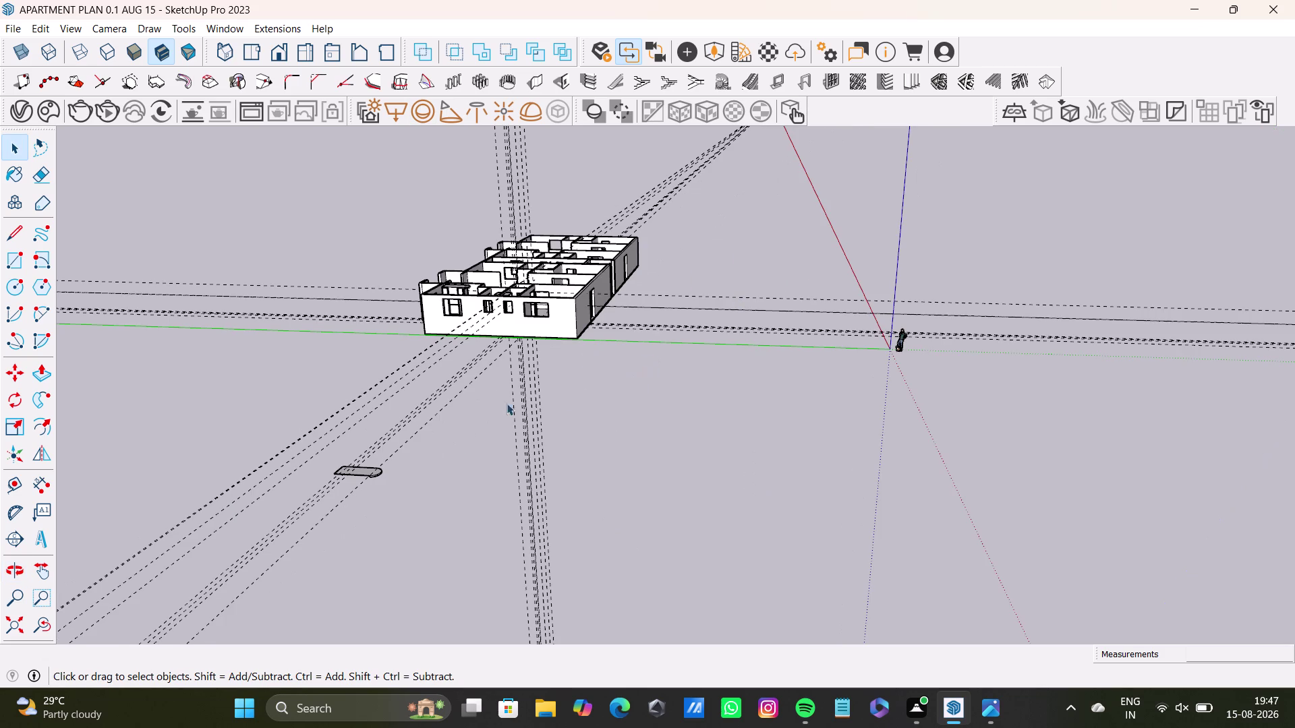
Orbit and zoom away from the wardrobe pieces to bring the rounded-end slab into view.
drag(272, 442, 448, 509)
middle_drag(461, 505, 443, 596)
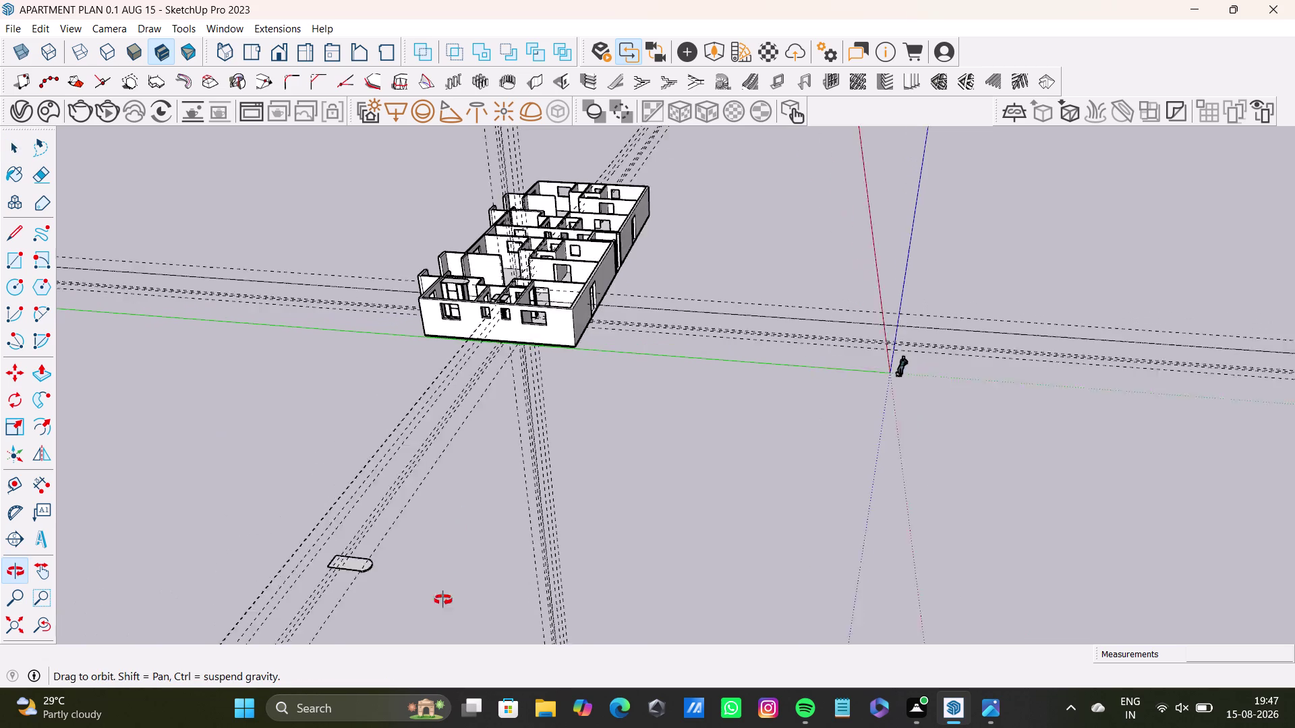
middle_drag(443, 596, 433, 620)
middle_drag(384, 507, 415, 379)
scroll(up, 3)
middle_drag(409, 488, 405, 343)
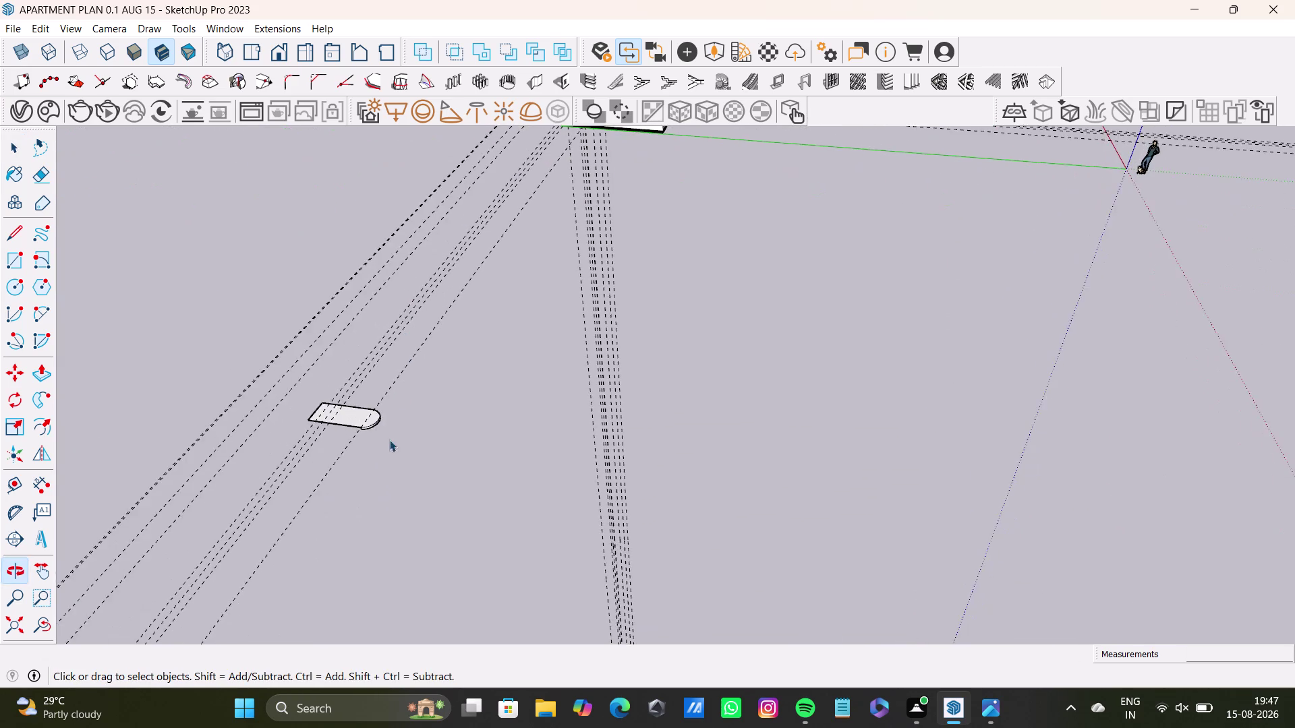
scroll(up, 3)
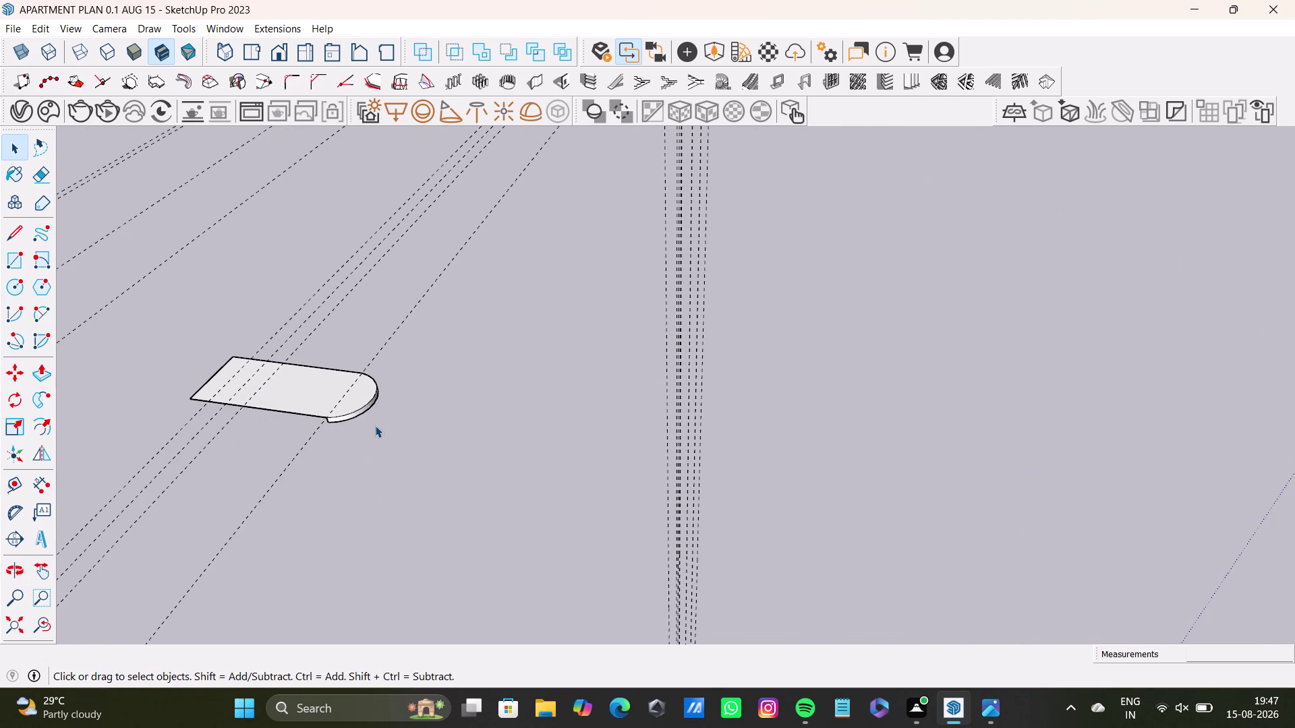
Select the rounded-end slab, start a move from its curved edge, then cancel and deselect.
click(353, 393)
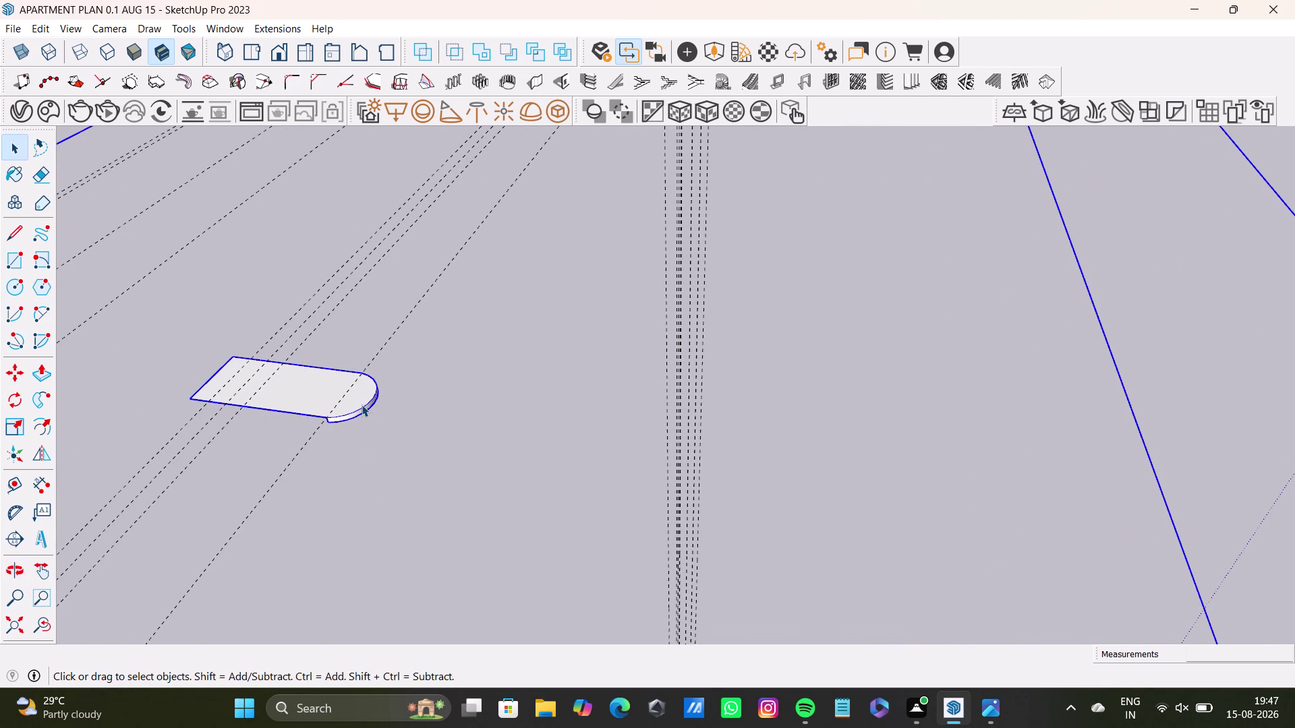
key(m)
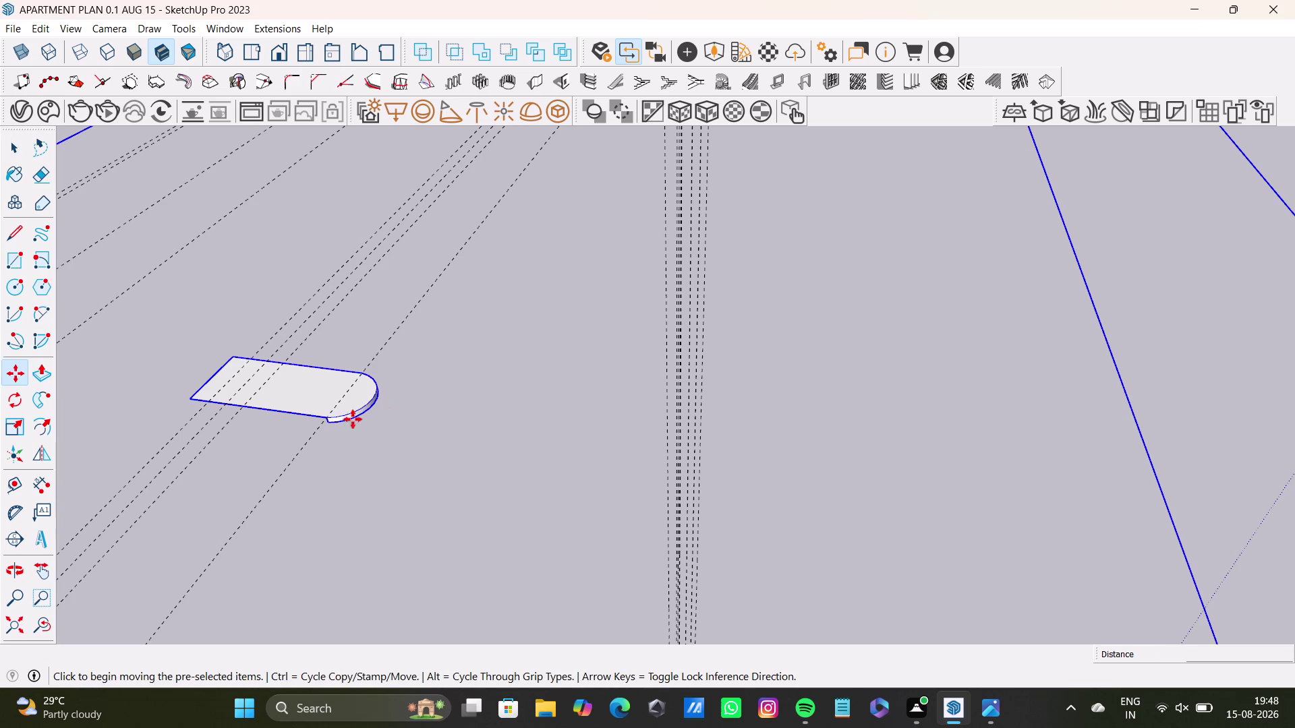
click(325, 419)
scroll(down, 3)
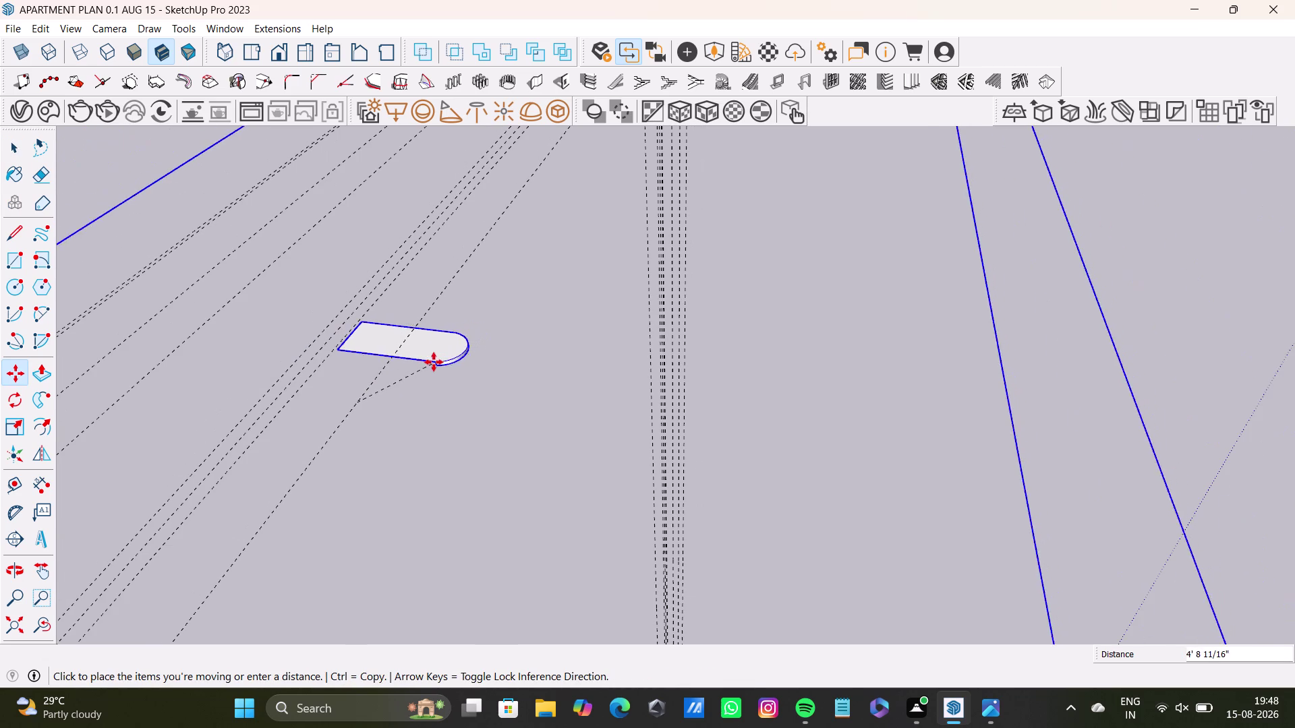
key(space)
scroll(down, 3)
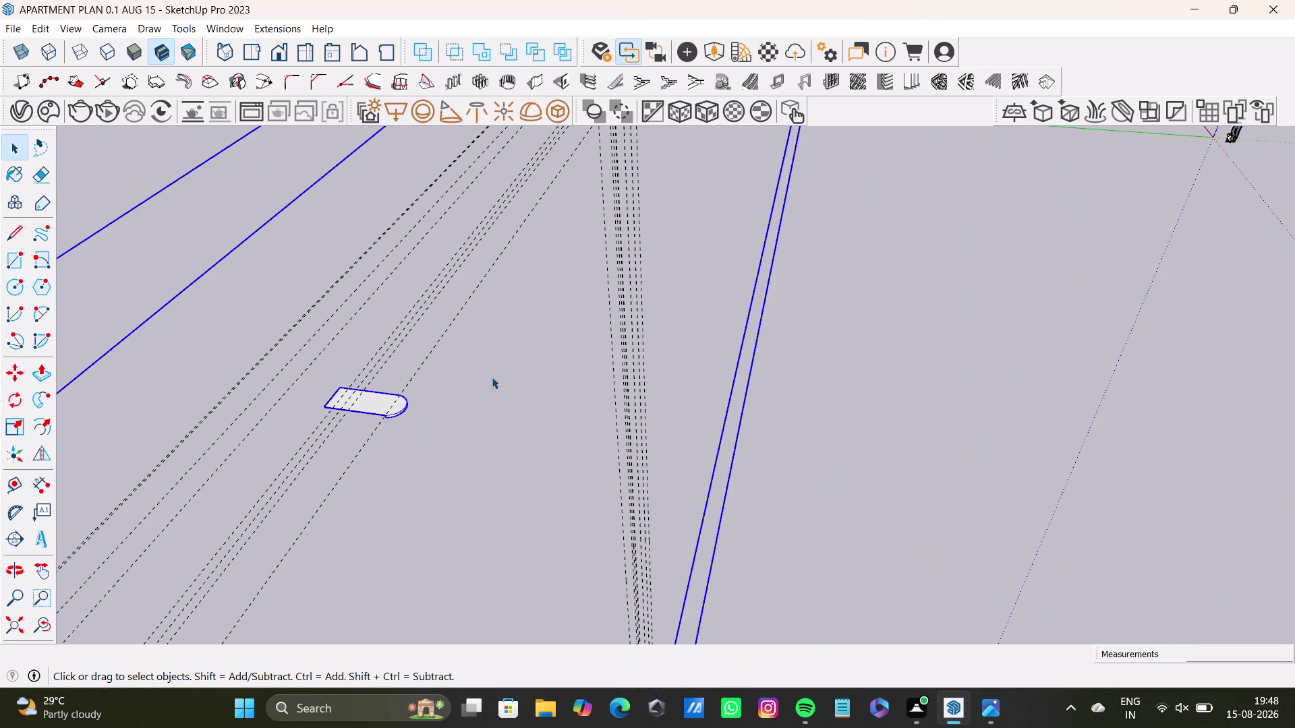
click(491, 377)
scroll(down, 3)
Orbit to the slab beside the building and try selecting its top face and curved edge.
middle_drag(509, 435, 557, 411)
scroll(up, 3)
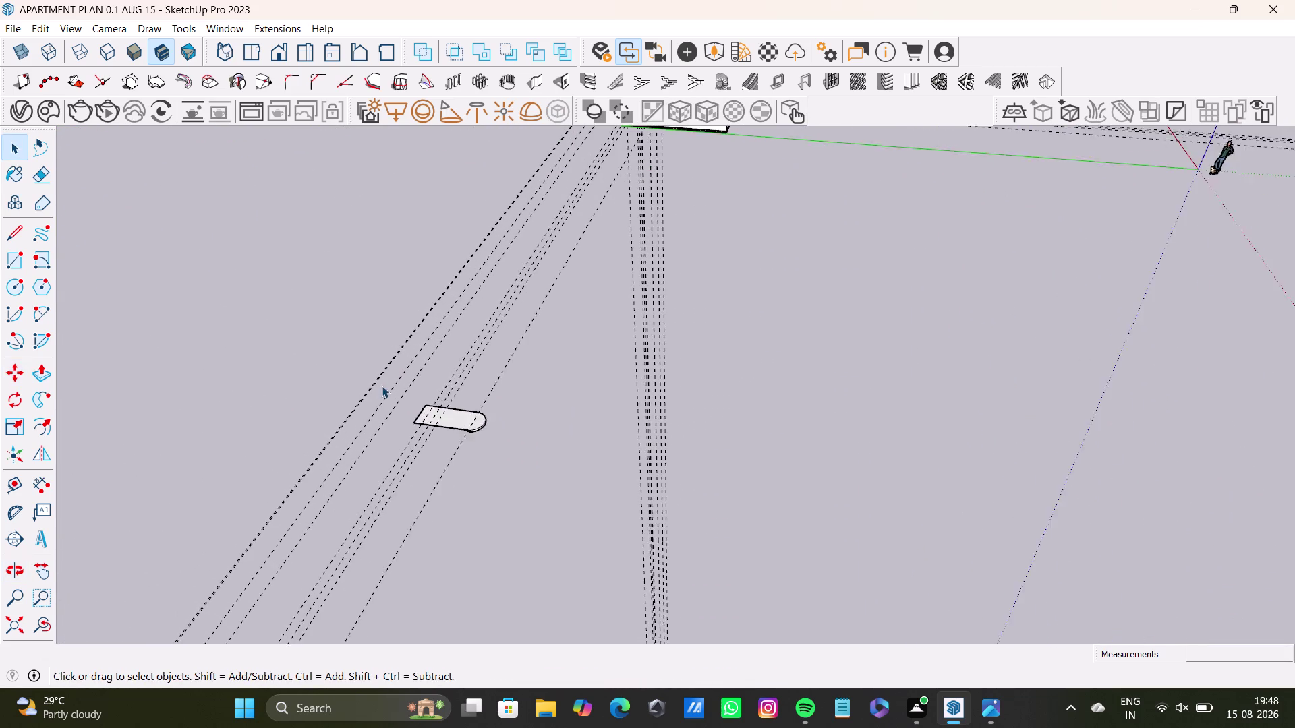
scroll(up, 3)
middle_drag(501, 420, 311, 311)
scroll(up, 3)
drag(380, 330, 411, 343)
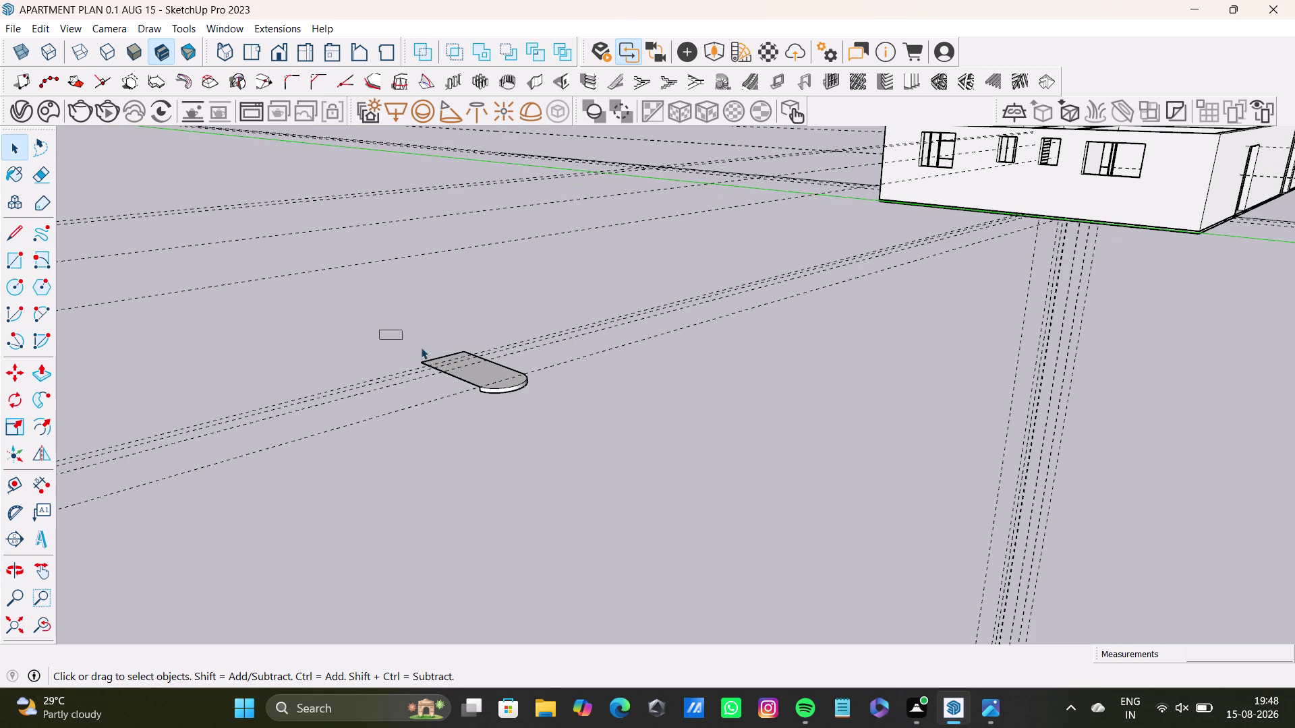
drag(410, 342, 595, 482)
click(518, 384)
double_click(517, 384)
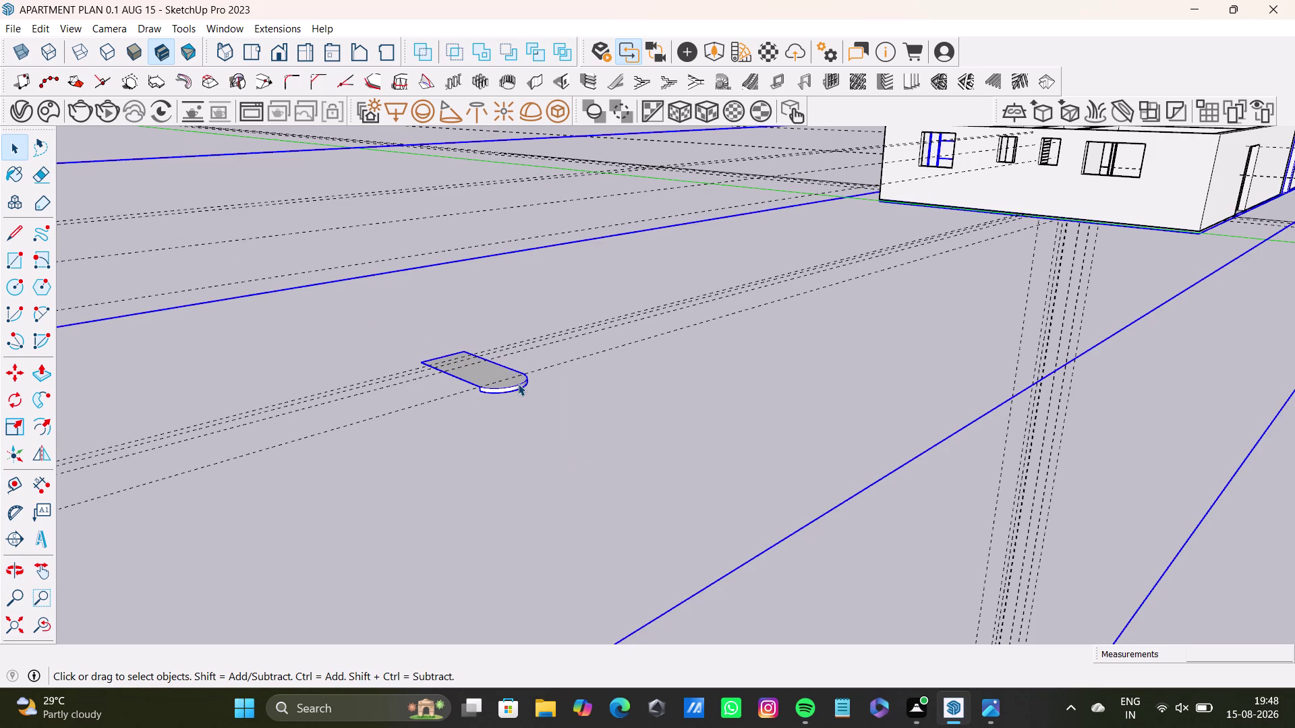
click(518, 384)
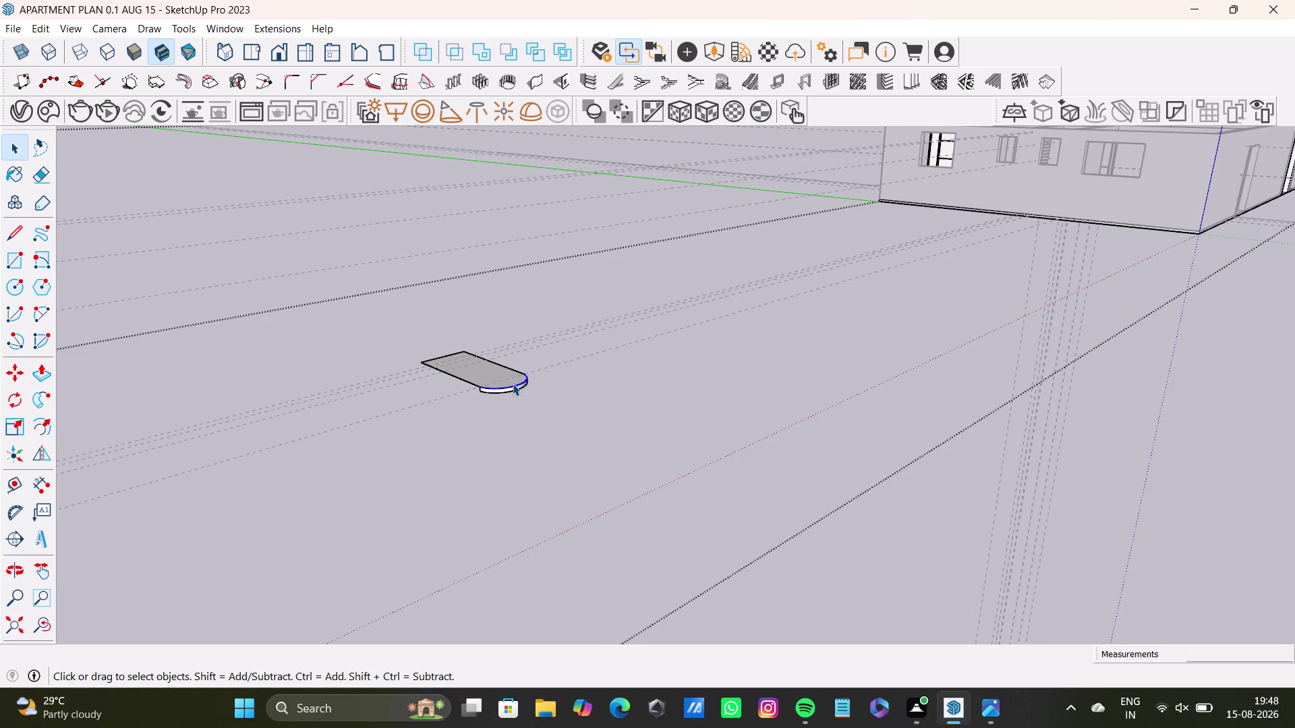
click(508, 379)
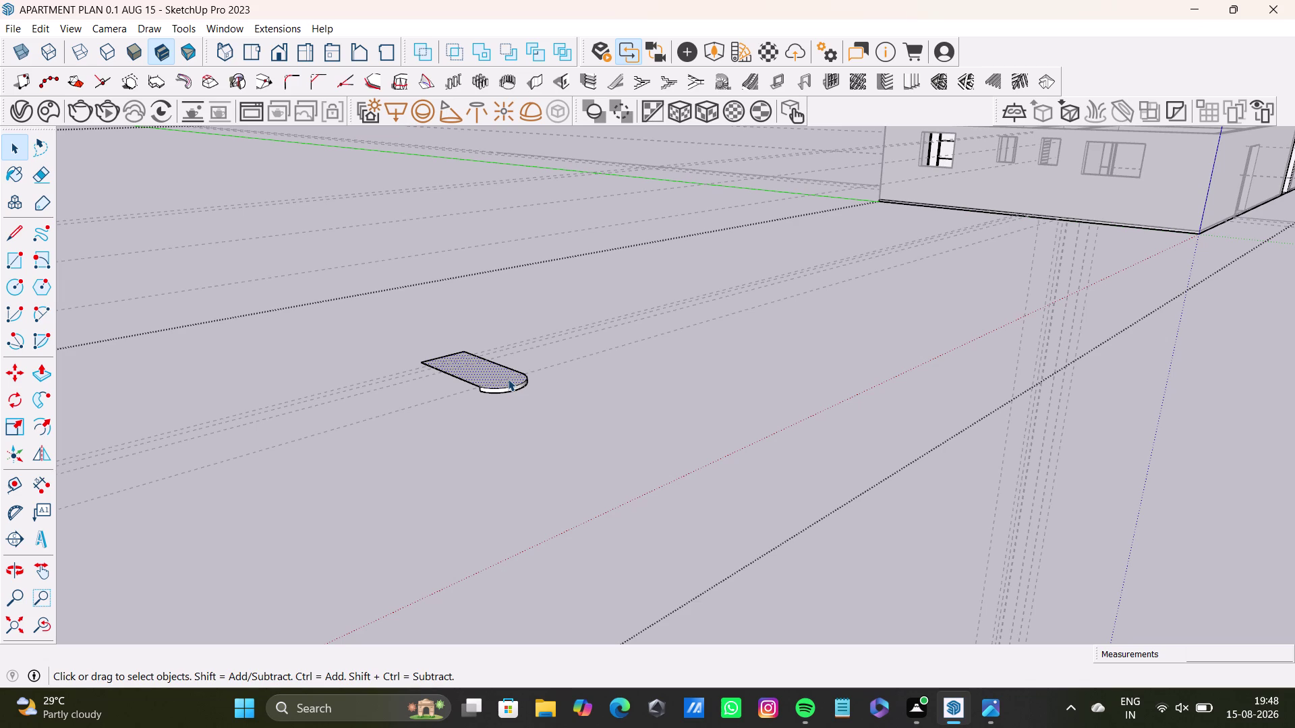
Box-select the whole rounded-end slab and orbit around it.
key(space)
click(555, 403)
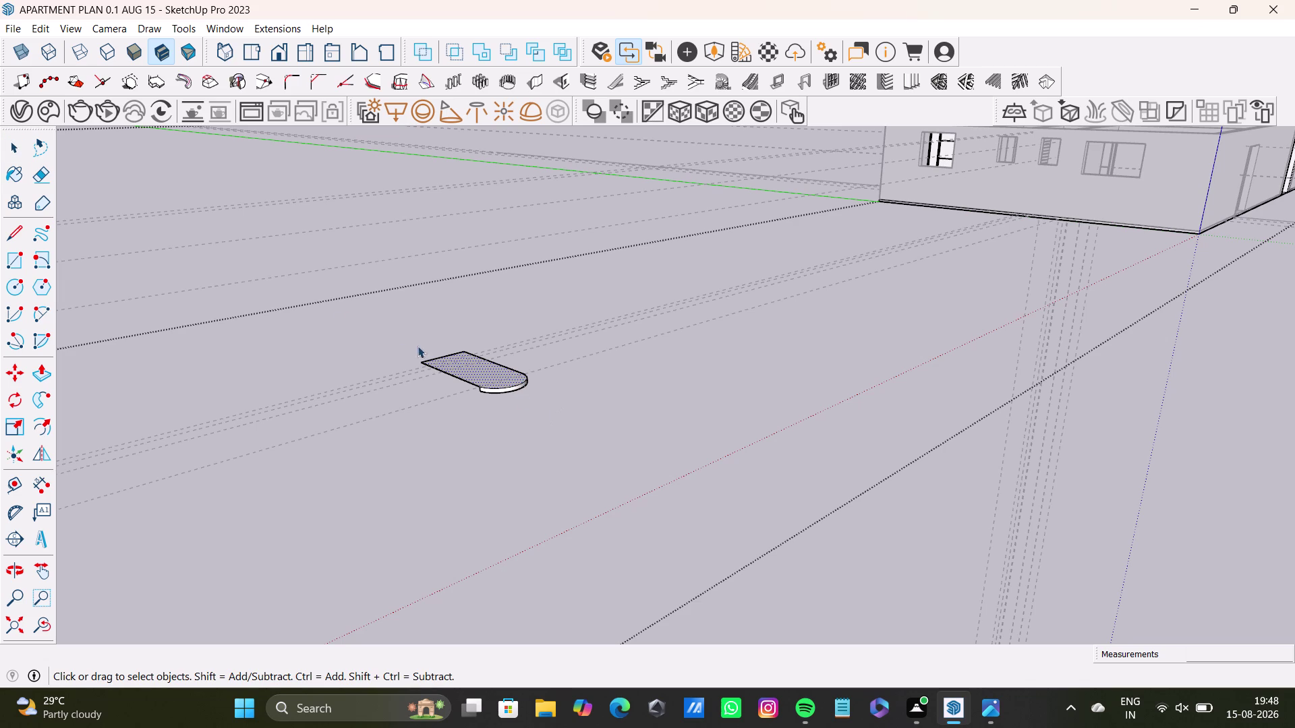
drag(370, 313, 639, 474)
key(space)
middle_drag(542, 433, 544, 460)
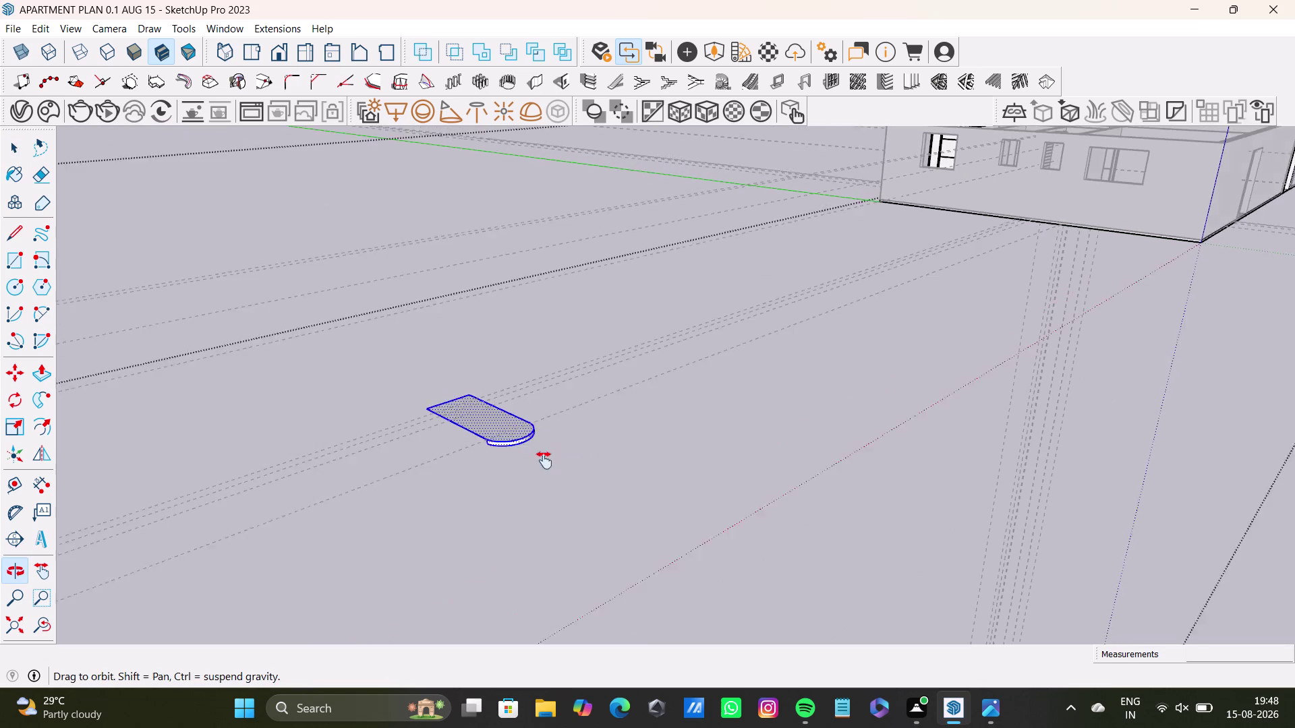
middle_drag(544, 460, 558, 413)
middle_drag(569, 405, 544, 362)
Frame the selected slab from above and box-select it again.
scroll(up, 3)
middle_drag(547, 494, 548, 280)
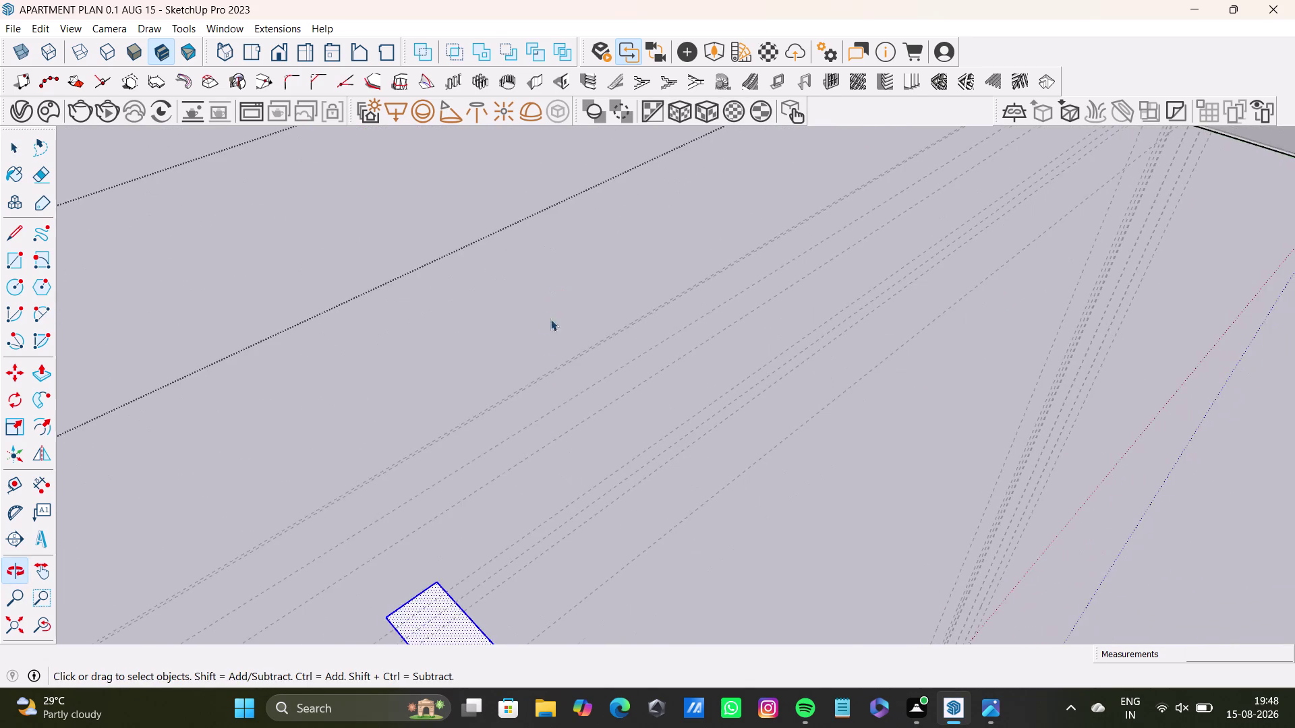
scroll(down, 3)
middle_drag(550, 482, 544, 322)
scroll(up, 3)
middle_drag(551, 476, 575, 368)
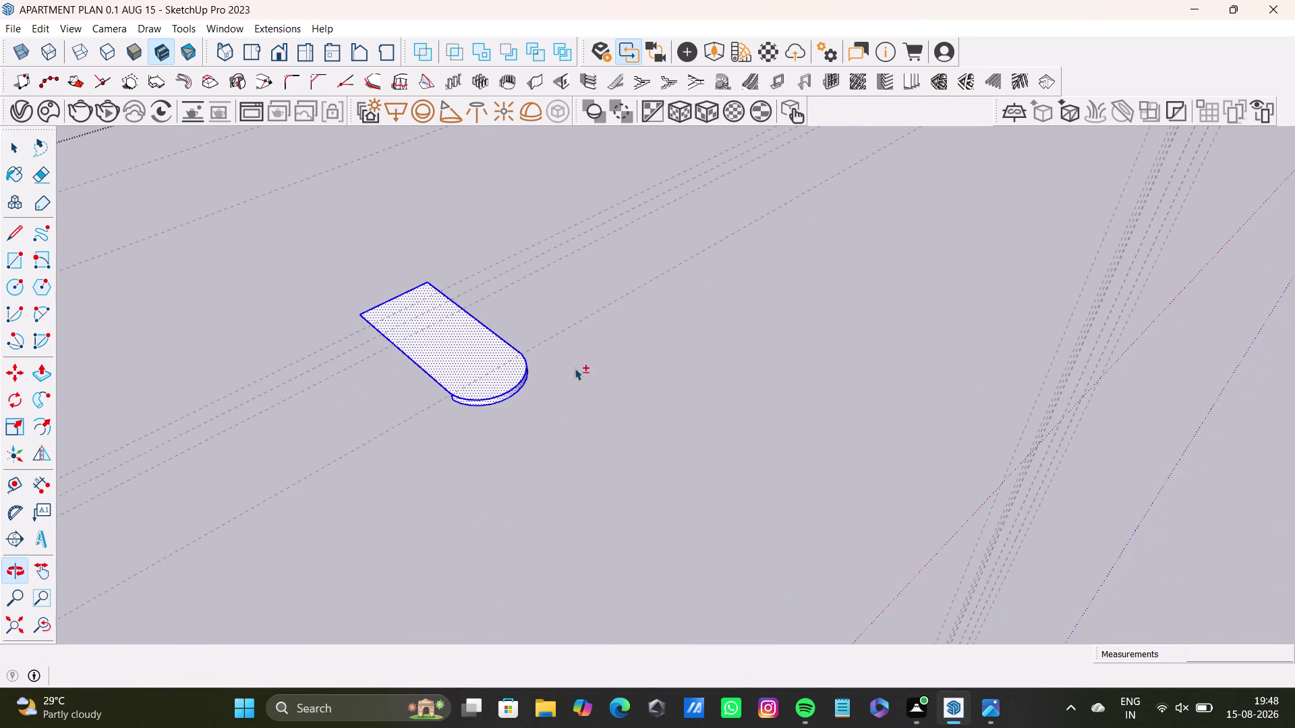
drag(326, 249, 653, 481)
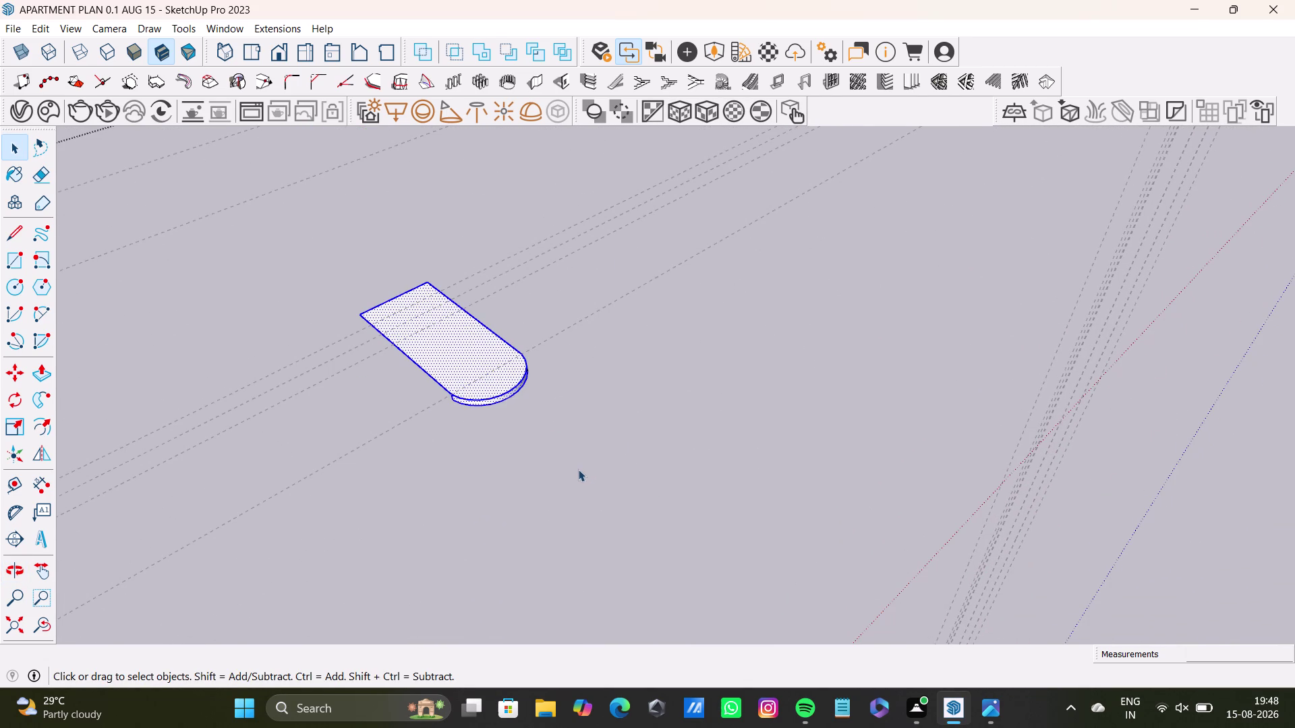
Try moving the slab with M, cancel, and reselect it with box drags.
key(m)
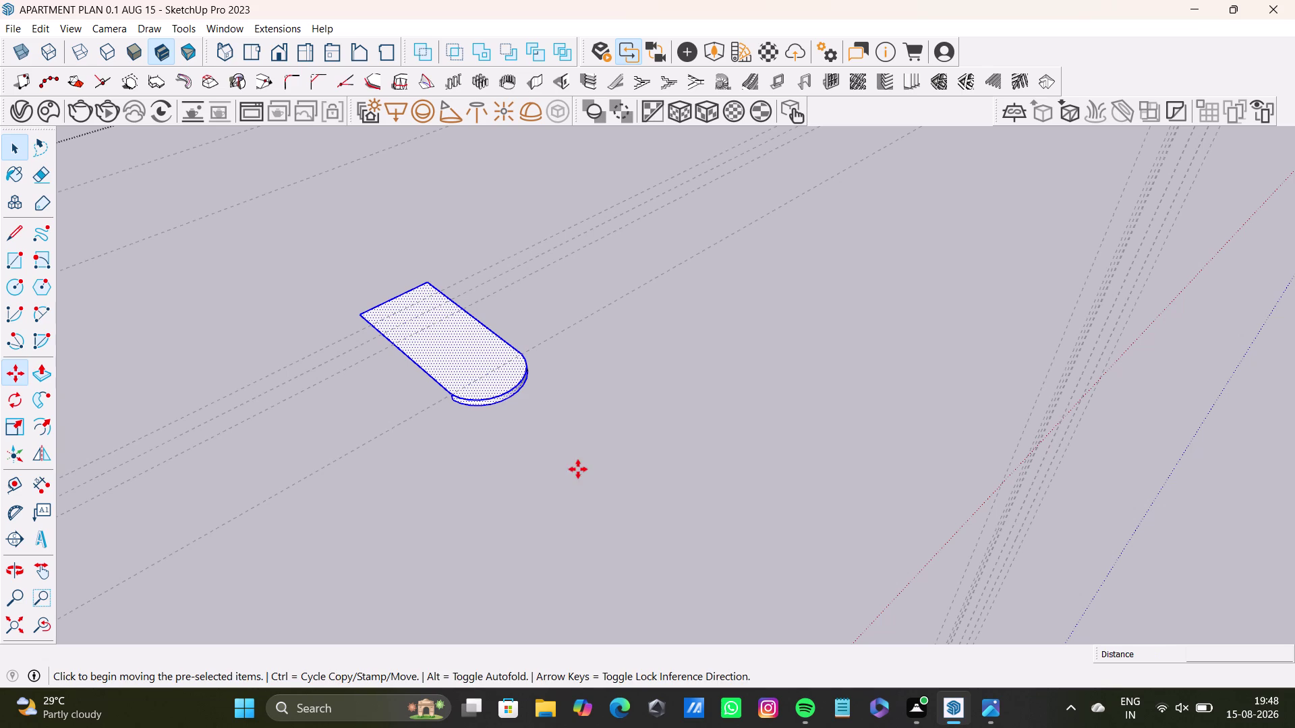
click(504, 396)
key(space)
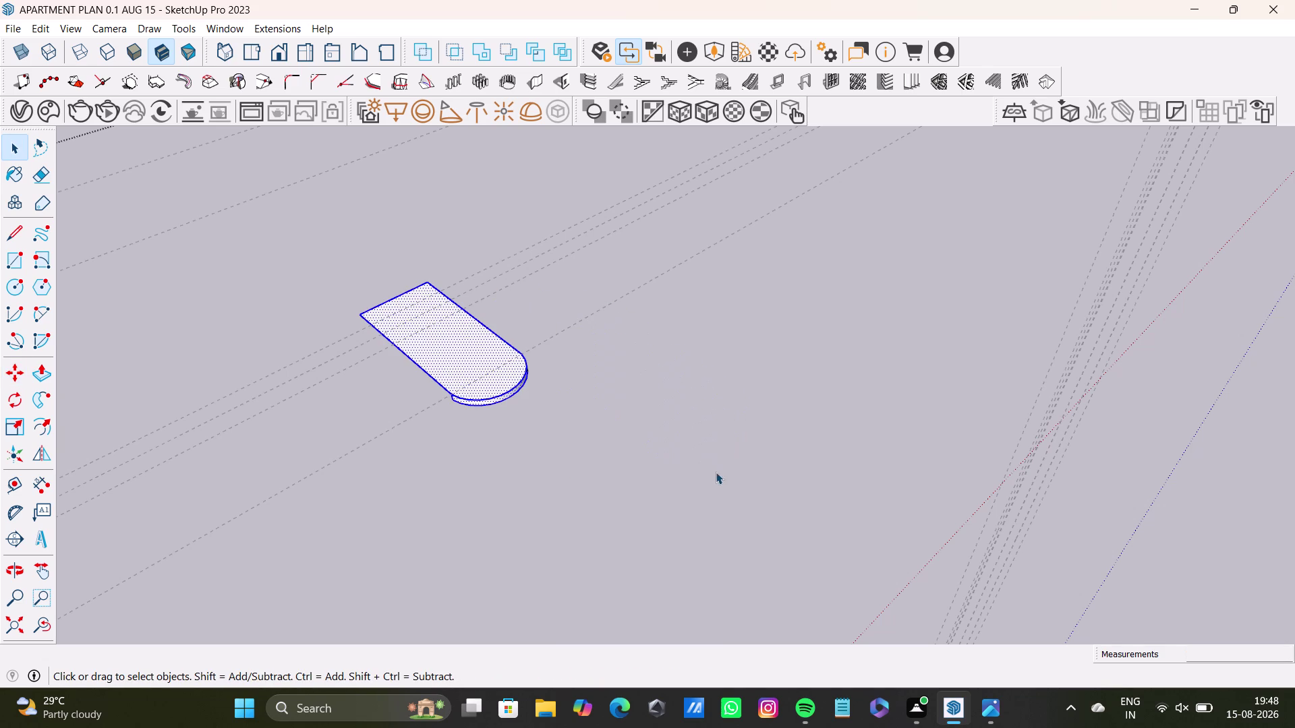
middle_drag(494, 421, 563, 508)
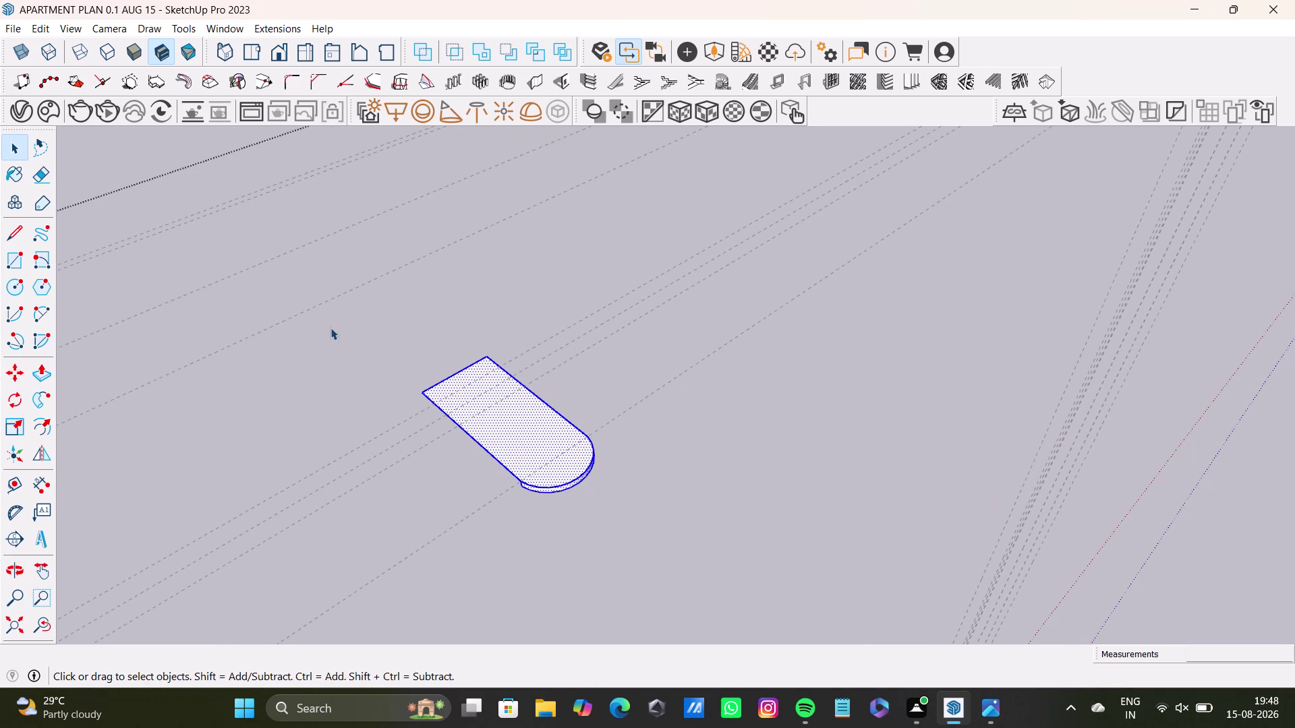
drag(330, 327, 760, 599)
key(space)
drag(333, 354, 662, 497)
drag(662, 497, 691, 536)
scroll(down, 3)
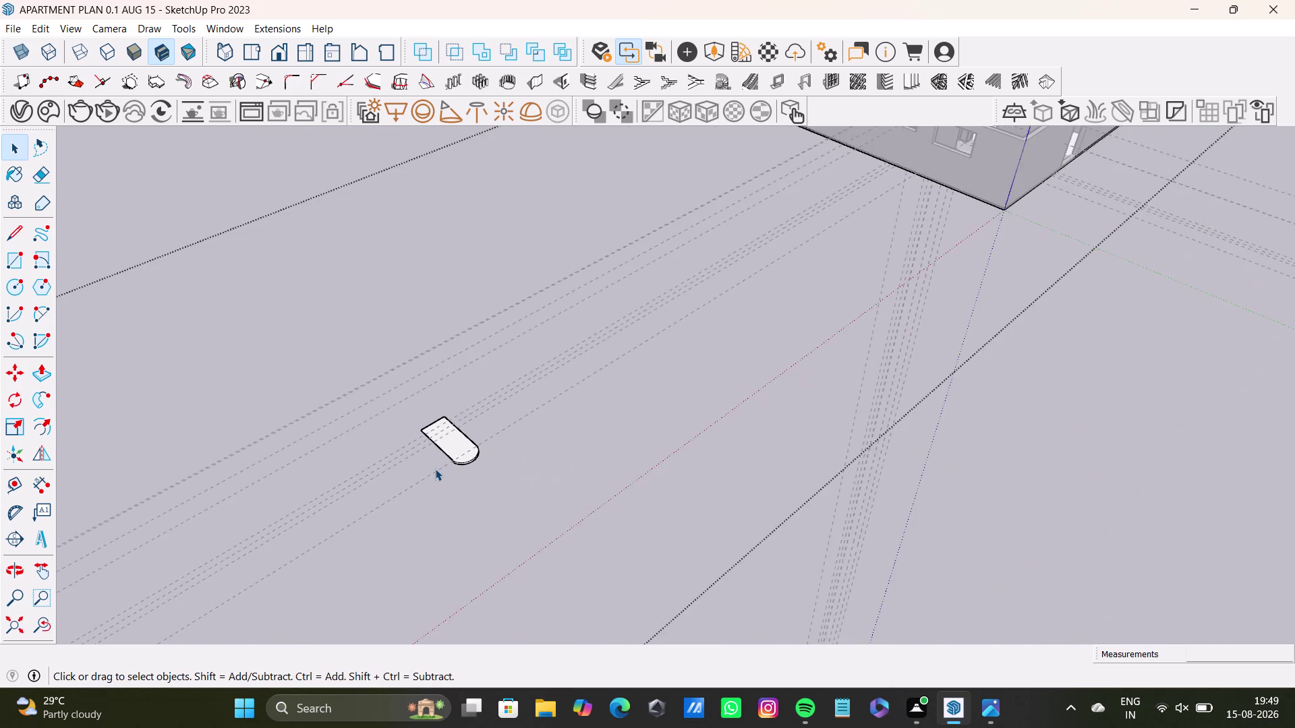
scroll(down, 3)
View the apartment from above, box-select the slab and activate Move (M).
middle_drag(435, 468, 476, 469)
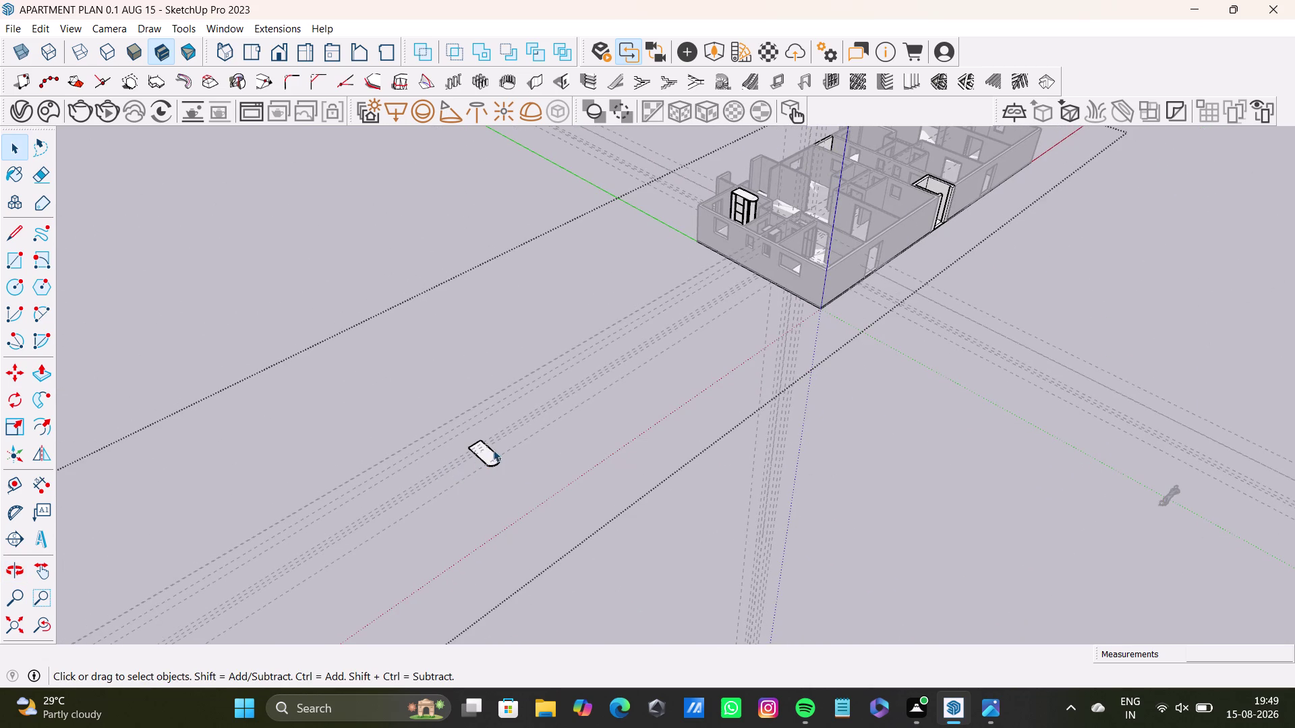
scroll(up, 3)
middle_drag(498, 443, 512, 410)
drag(404, 374, 608, 525)
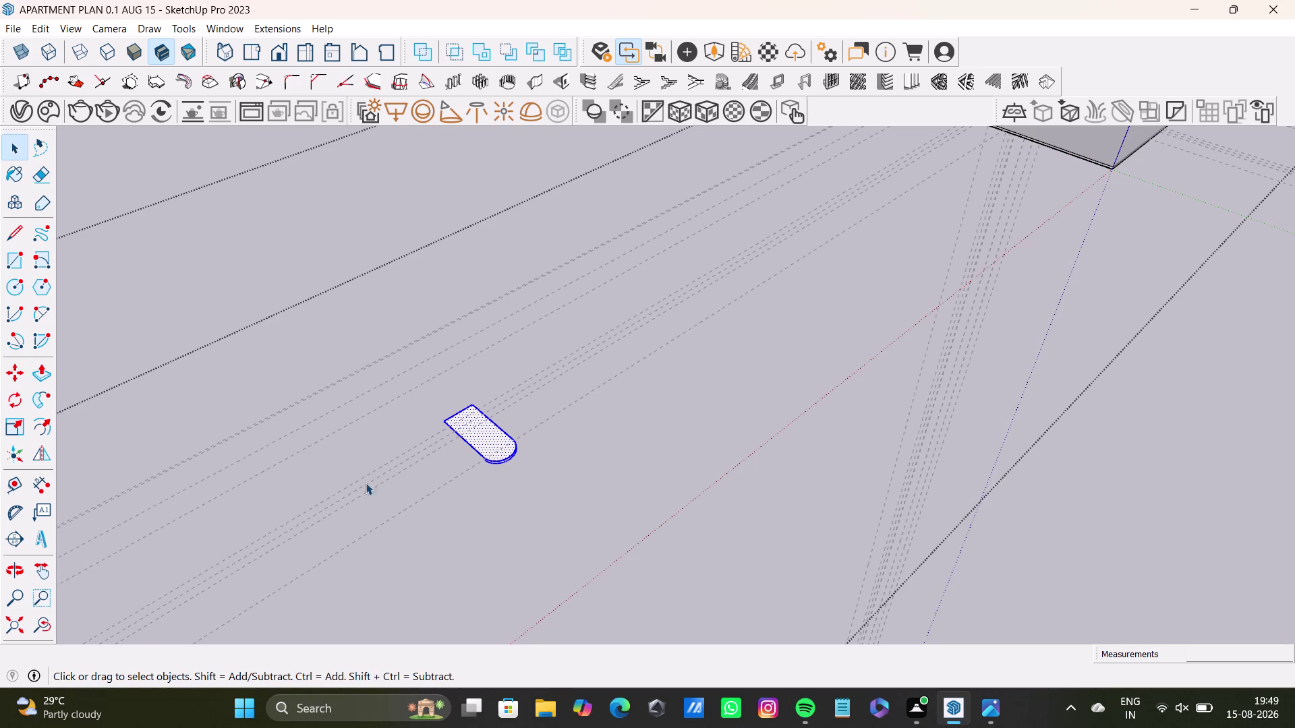
key(m)
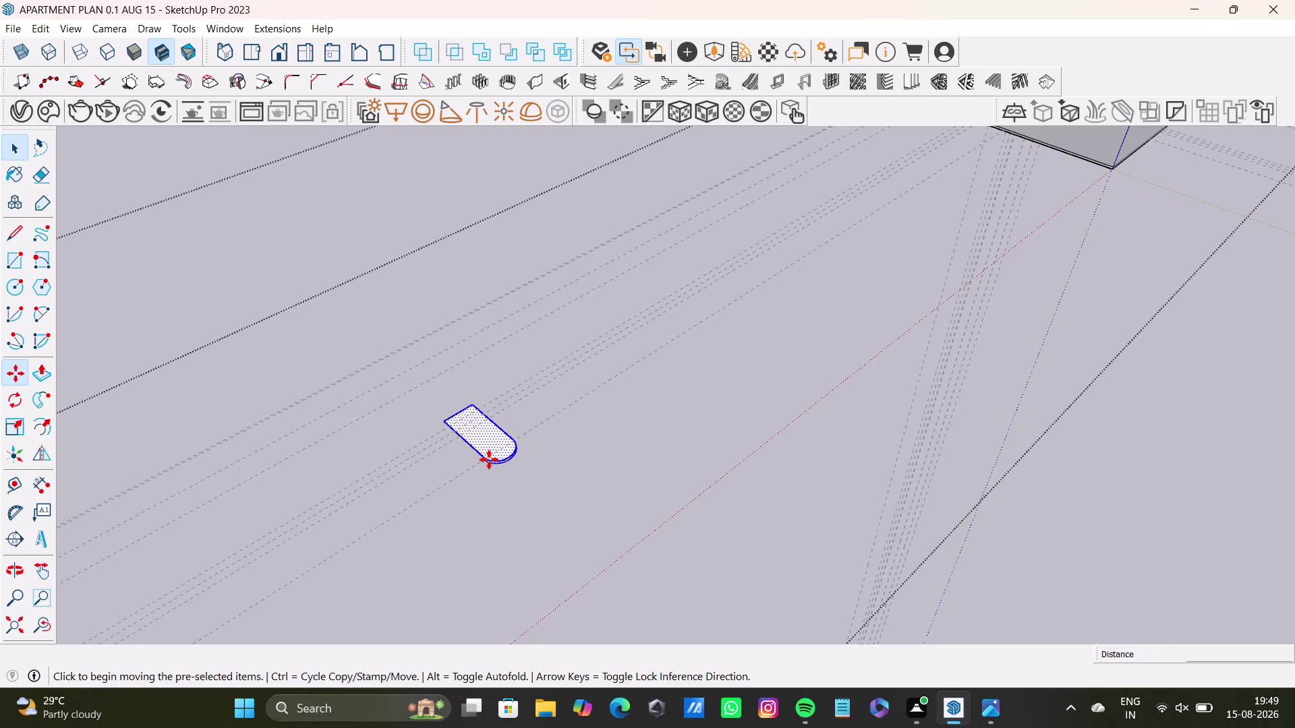
click(489, 460)
scroll(down, 3)
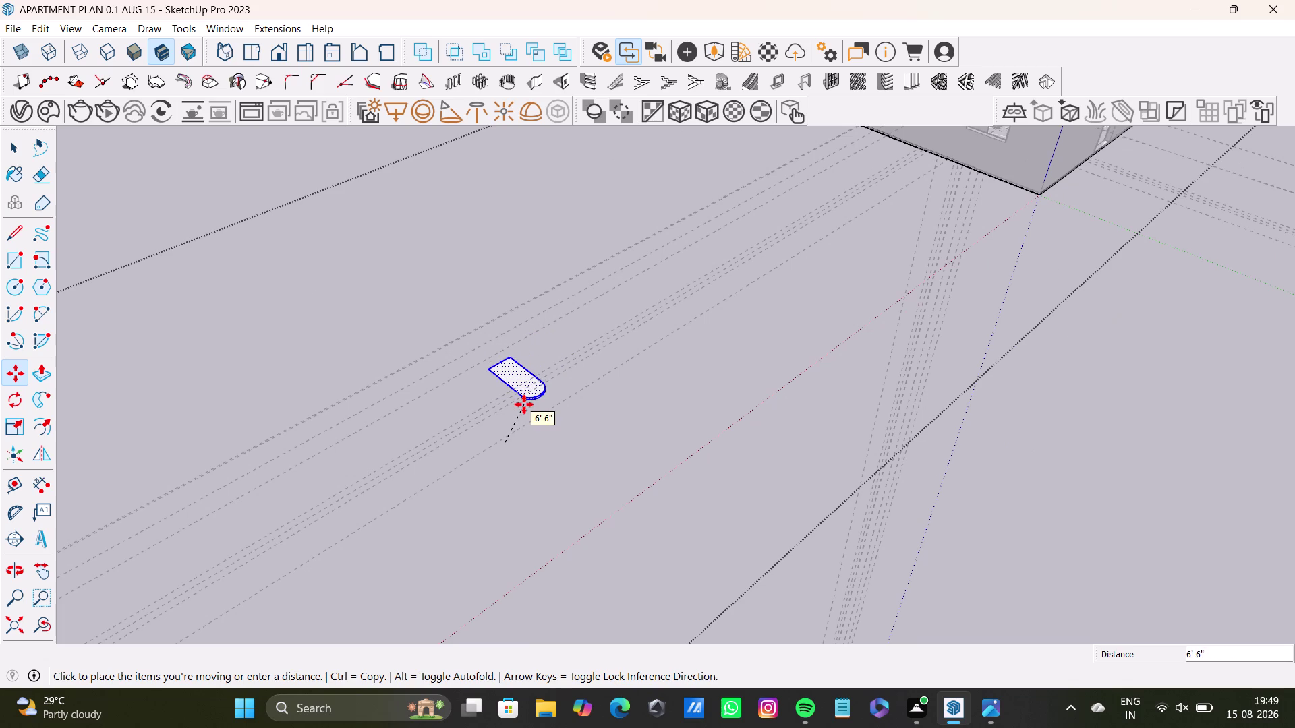
scroll(down, 3)
scroll(down, 3)
middle_drag(556, 362, 470, 622)
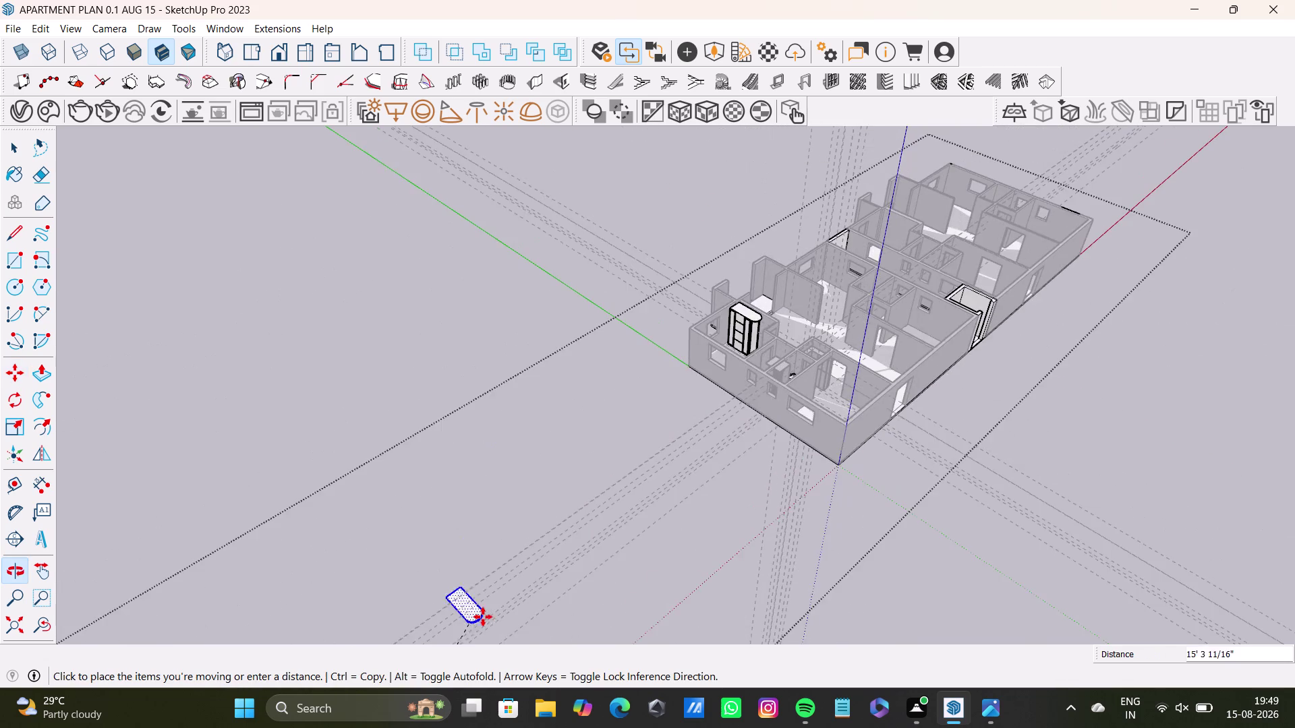
scroll(up, 3)
middle_drag(773, 358, 595, 511)
scroll(up, 3)
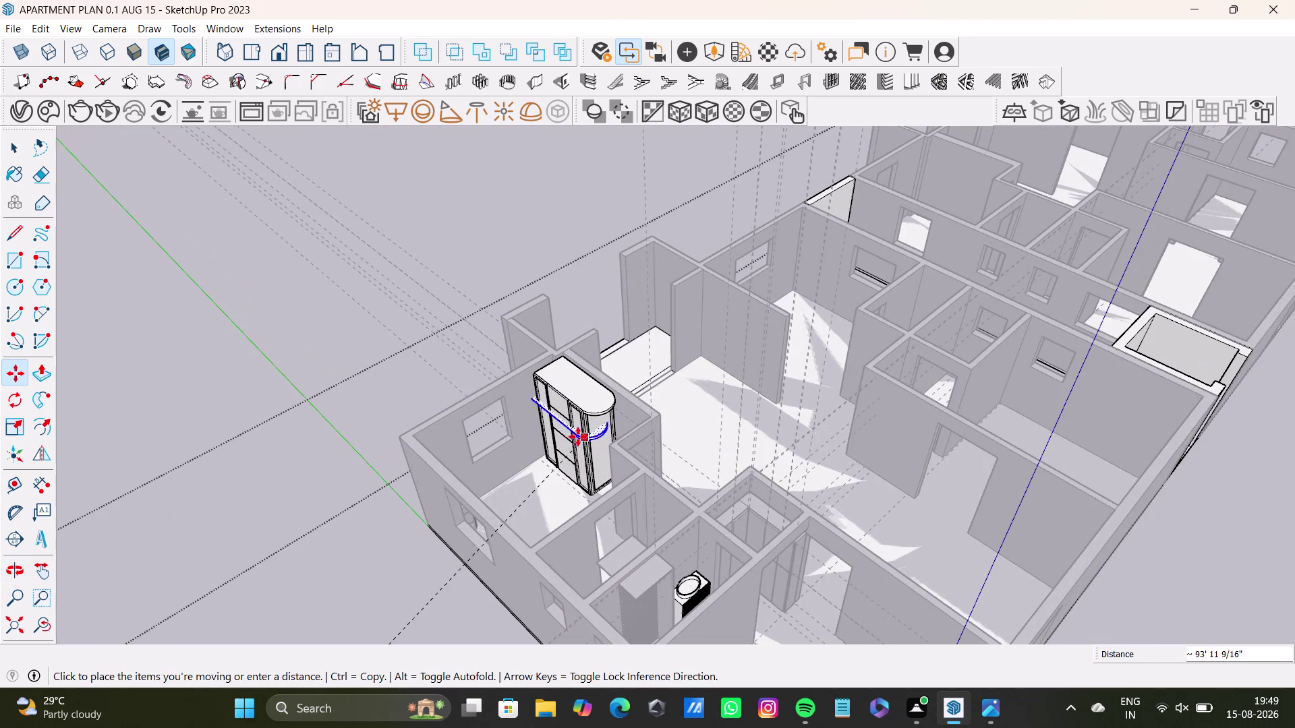
click(280, 494)
key(space)
scroll(down, 3)
middle_drag(301, 515, 433, 491)
middle_drag(440, 511, 672, 554)
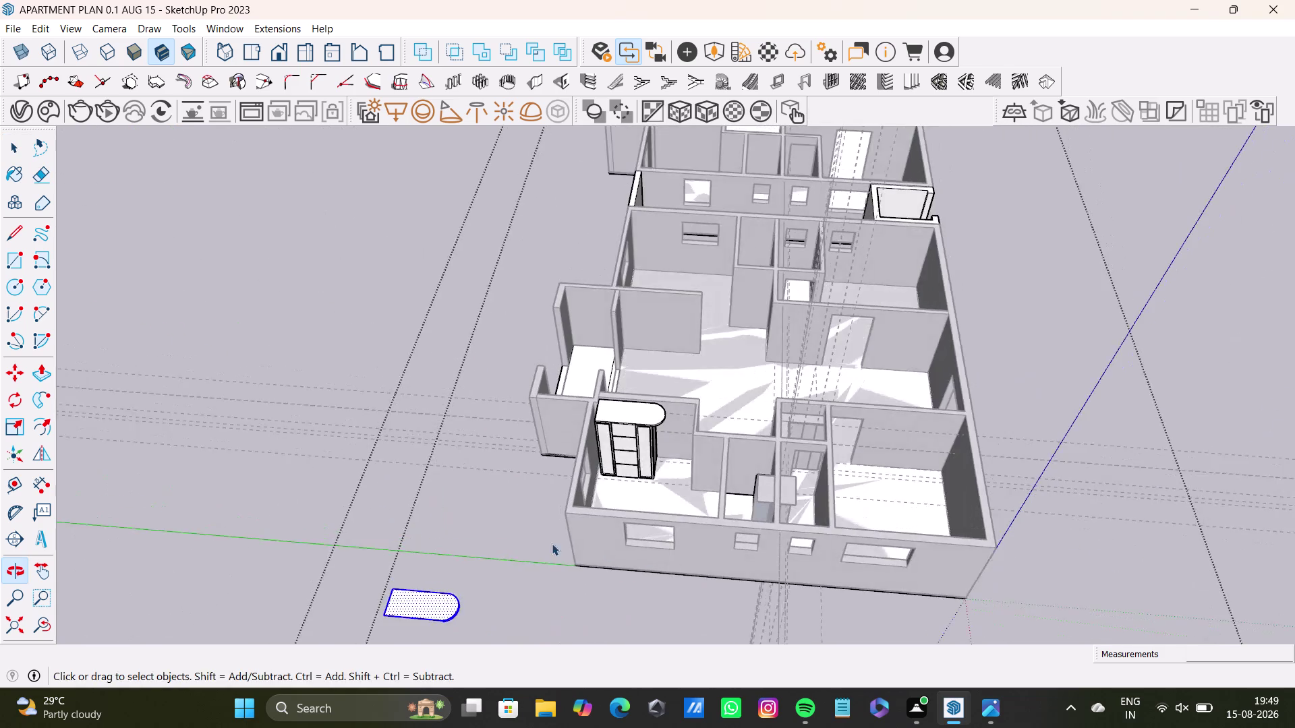
scroll(up, 3)
middle_drag(541, 491, 482, 663)
scroll(up, 3)
middle_drag(699, 542, 164, 543)
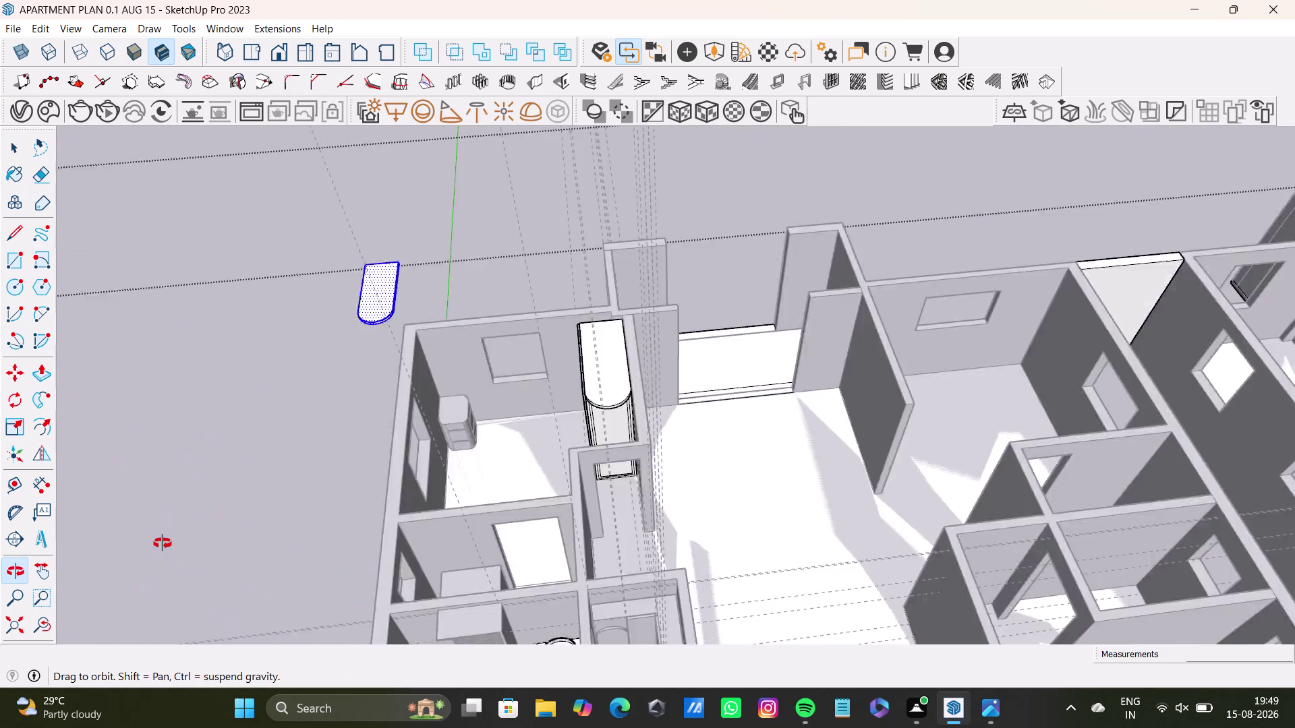
middle_drag(164, 544, 162, 544)
key(space)
click(263, 375)
middle_drag(281, 480, 660, 519)
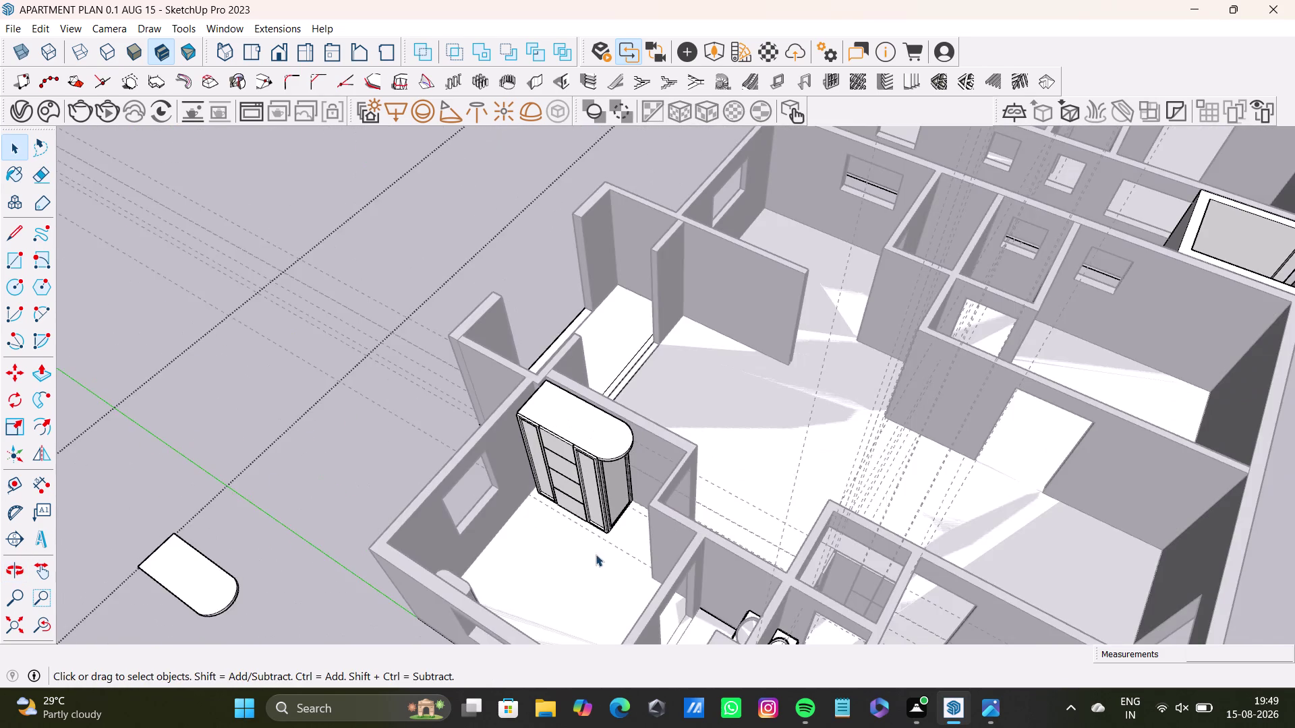
scroll(up, 3)
middle_drag(596, 498, 636, 346)
key(space)
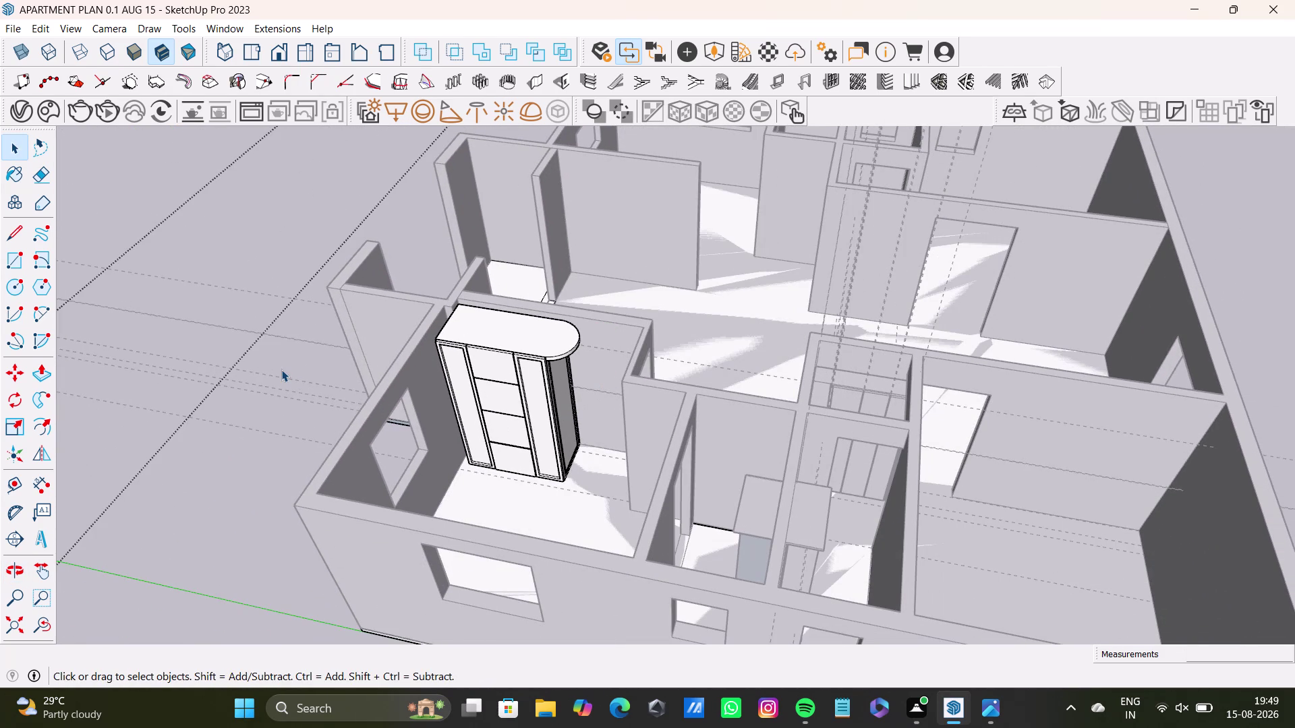
click(281, 370)
click(281, 370)
middle_drag(694, 453, 590, 541)
middle_drag(769, 564, 902, 454)
scroll(up, 3)
middle_drag(773, 525, 910, 505)
scroll(up, 3)
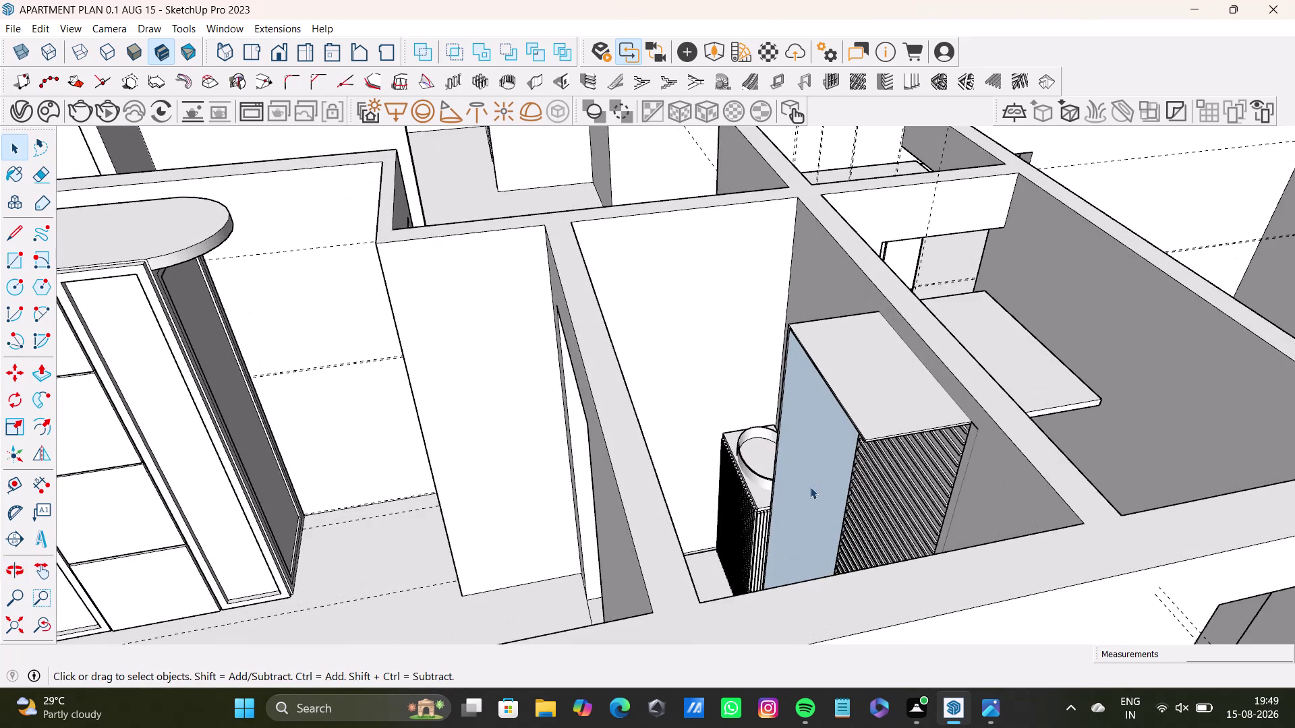
middle_drag(812, 504, 553, 601)
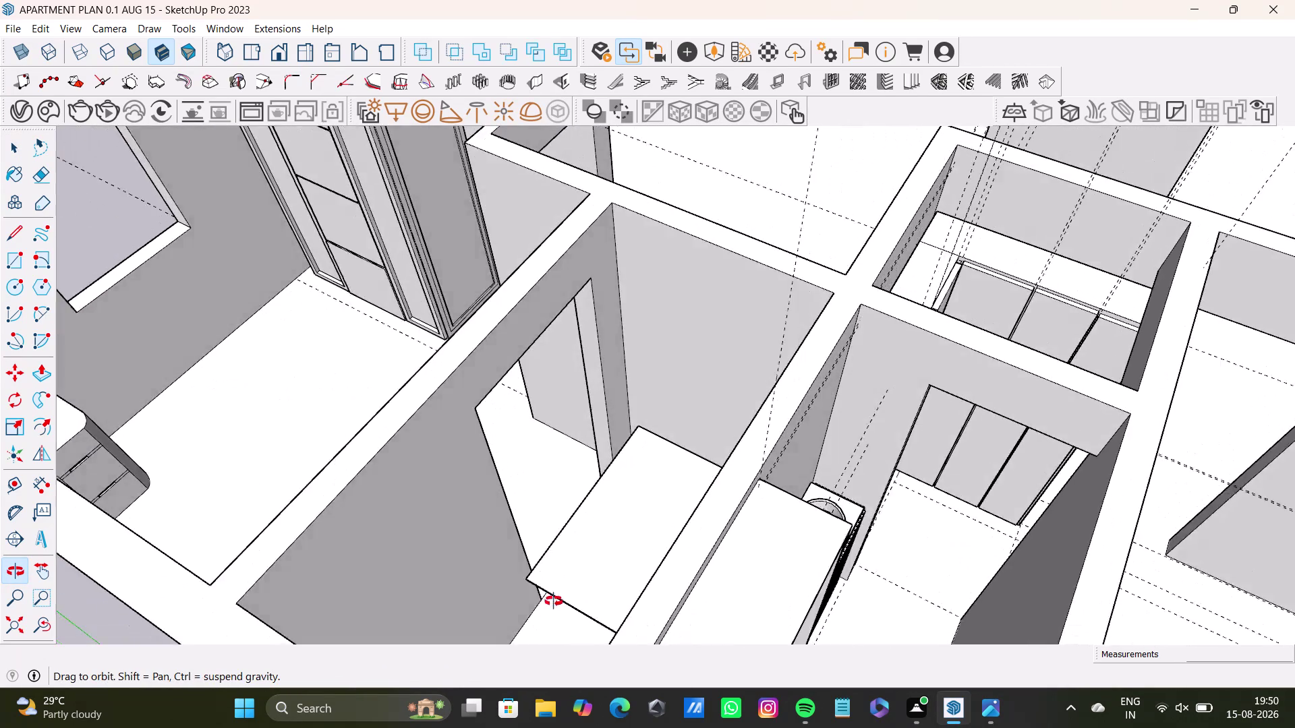
middle_drag(554, 601, 527, 594)
scroll(down, 3)
middle_drag(587, 470, 571, 599)
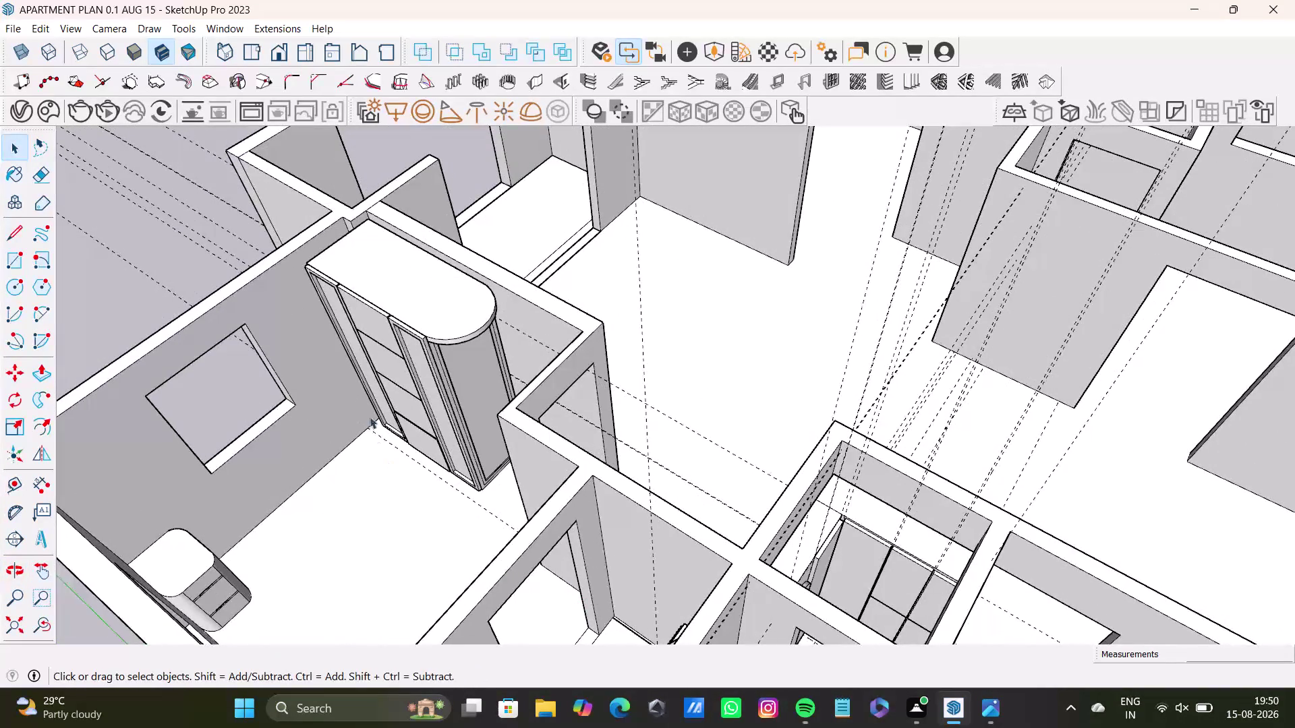
middle_drag(379, 415, 403, 485)
scroll(up, 3)
middle_drag(408, 471, 481, 538)
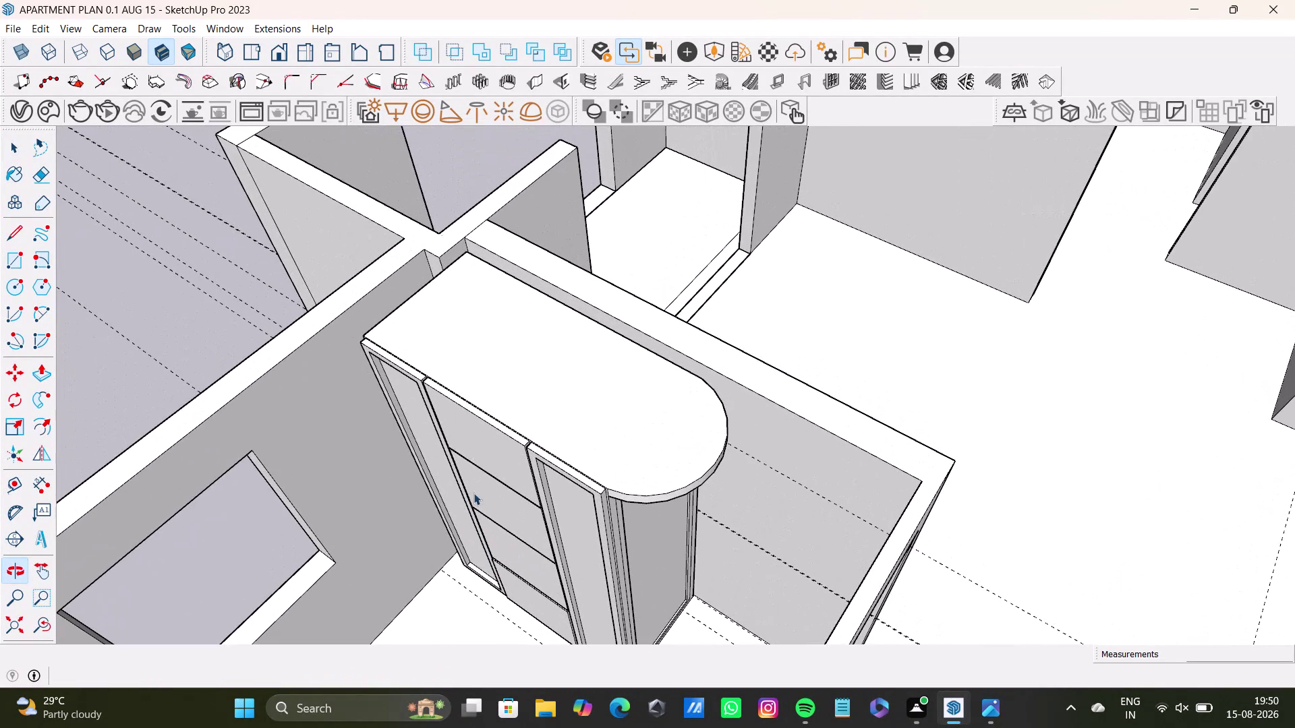
double_click(499, 357)
double_click(502, 369)
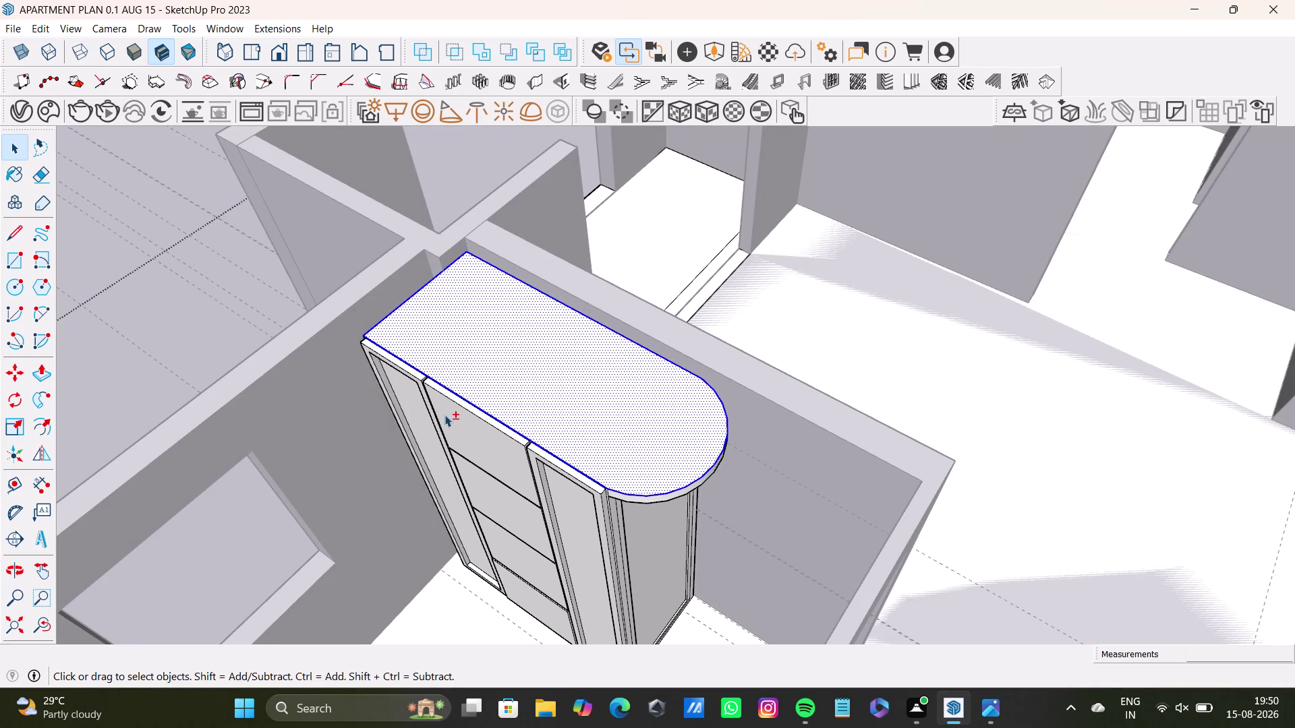
double_click(454, 408)
double_click(422, 380)
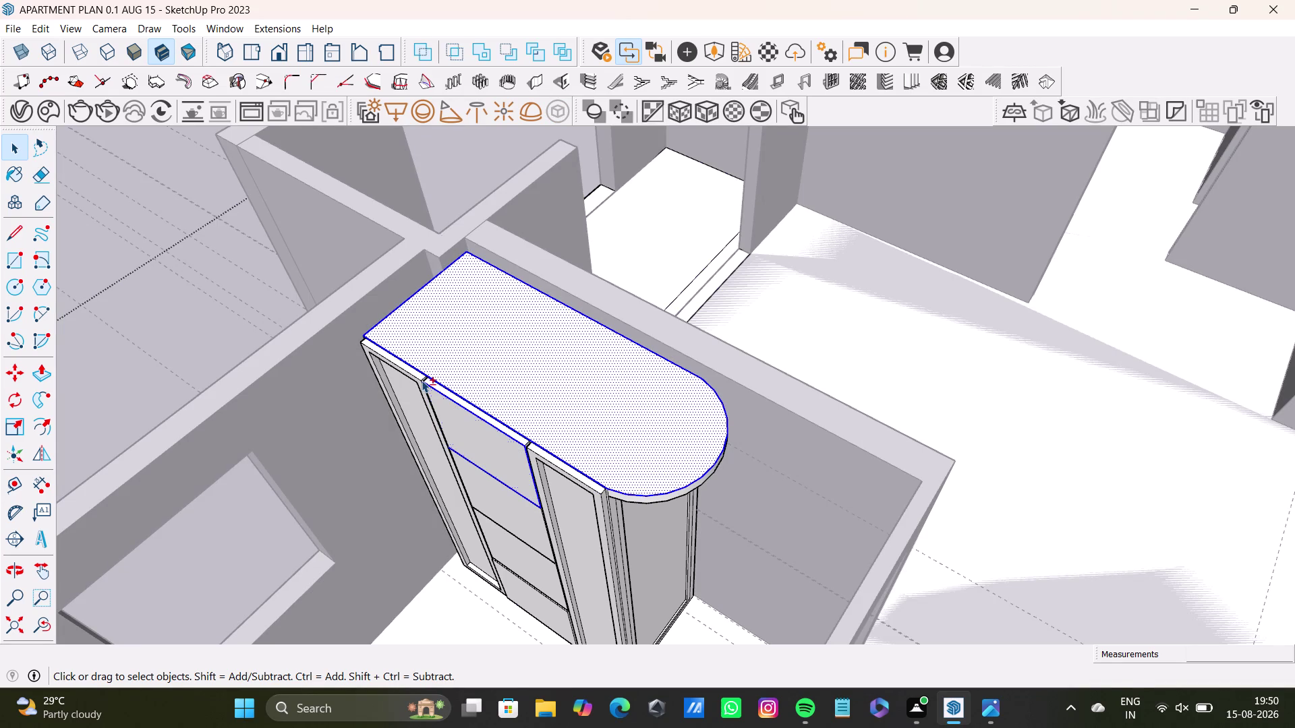
scroll(down, 3)
key(space)
click(277, 387)
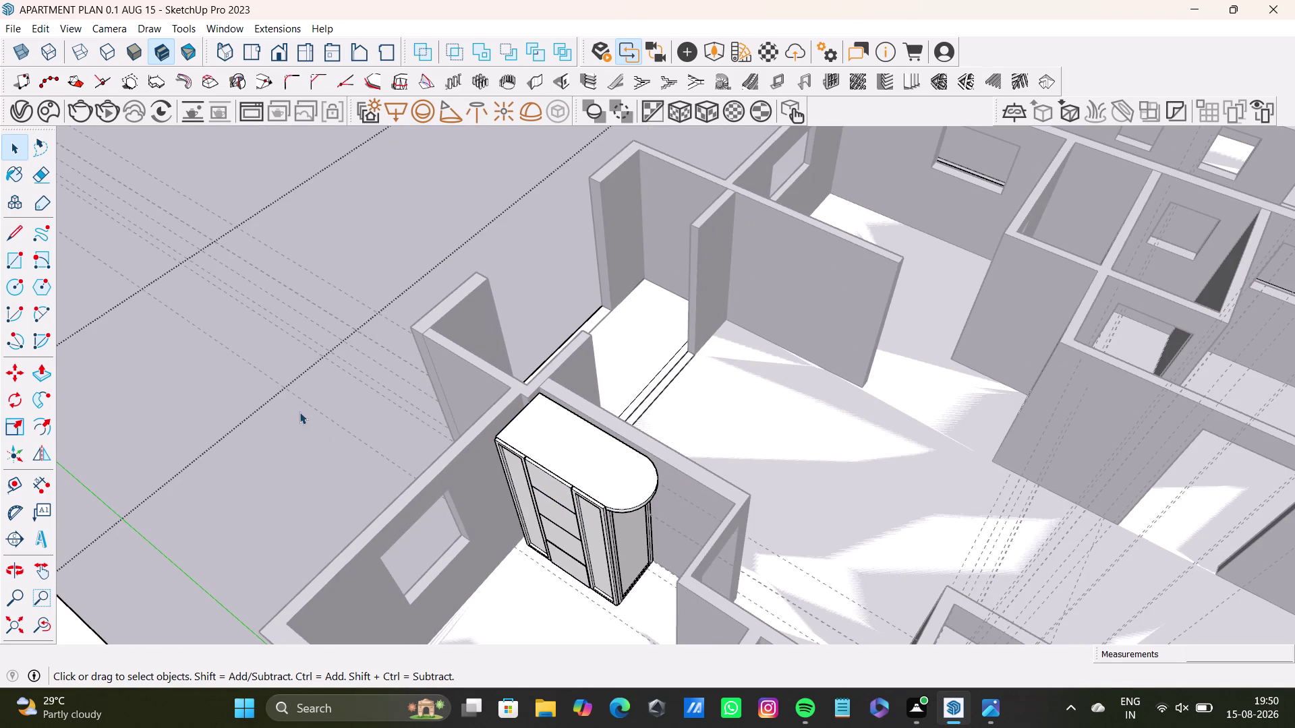
click(307, 428)
scroll(down, 3)
click(304, 419)
click(304, 419)
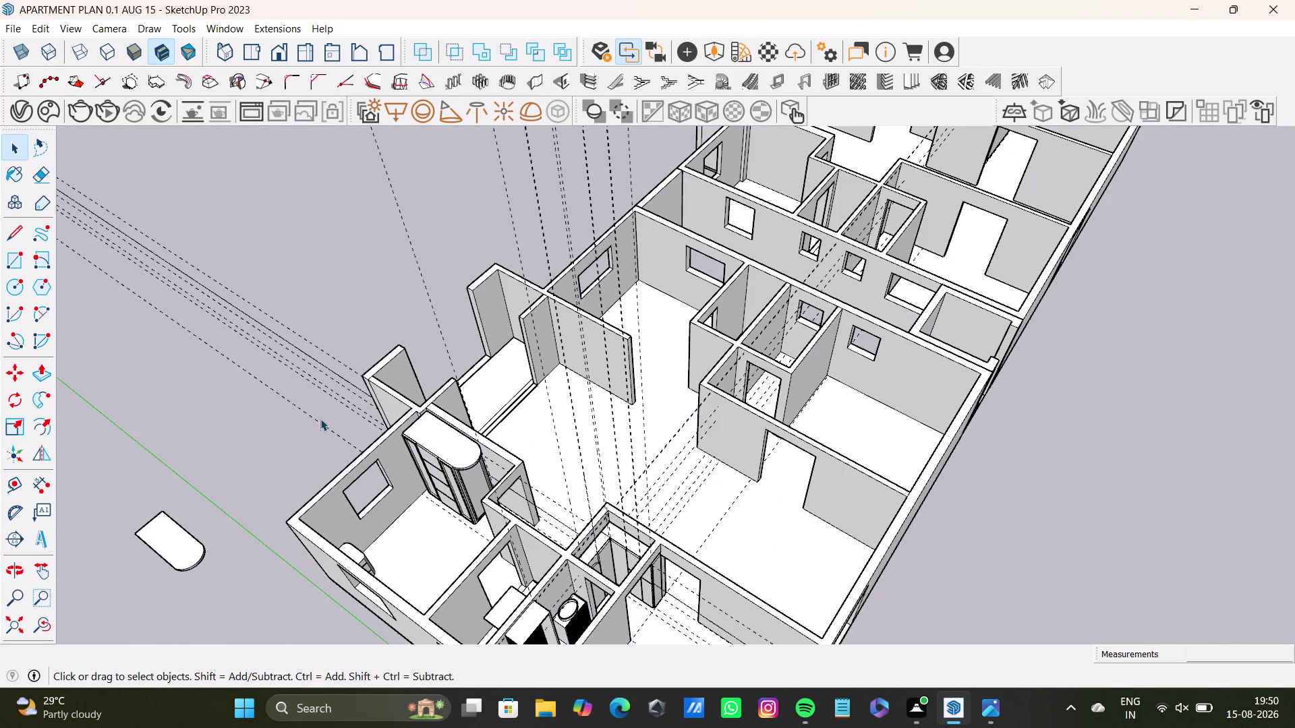
click(1039, 565)
scroll(down, 3)
middle_drag(285, 496, 454, 349)
scroll(down, 3)
middle_drag(399, 475, 440, 421)
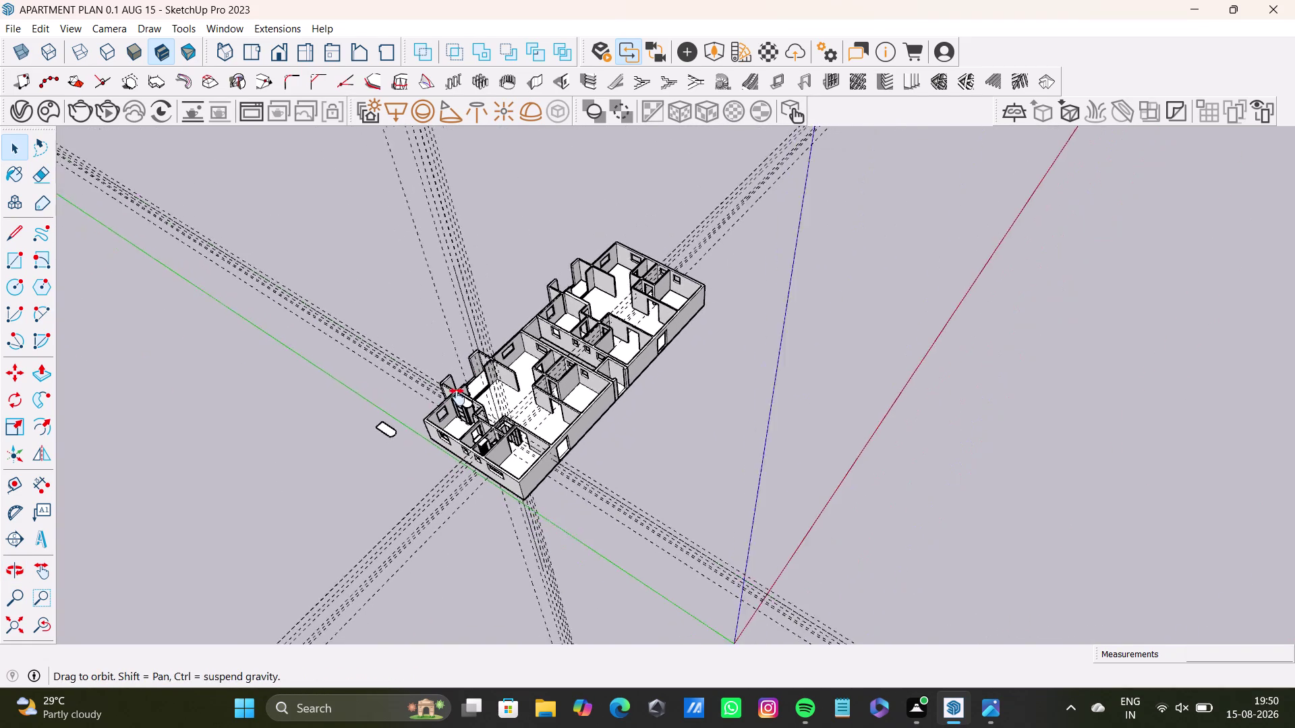
middle_drag(440, 420, 473, 381)
scroll(down, 3)
middle_drag(405, 482, 567, 431)
scroll(down, 3)
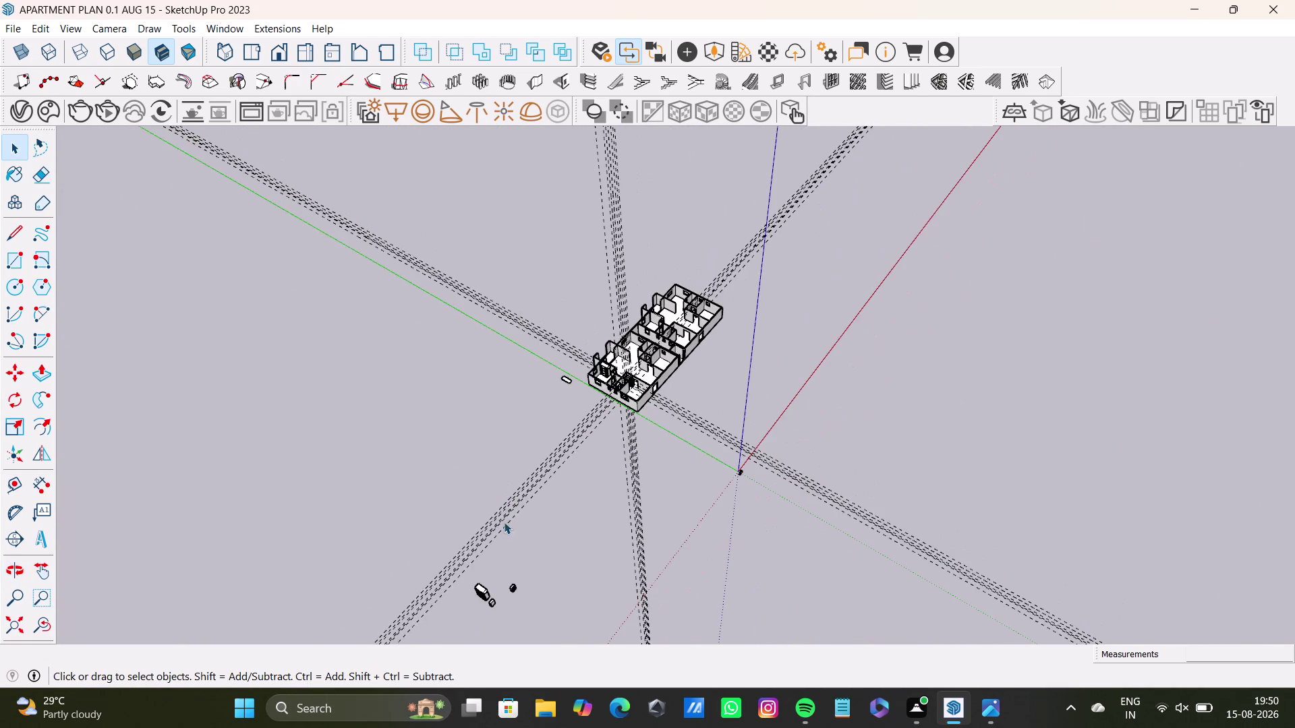
middle_drag(504, 523, 519, 457)
scroll(up, 3)
middle_drag(496, 524, 612, 394)
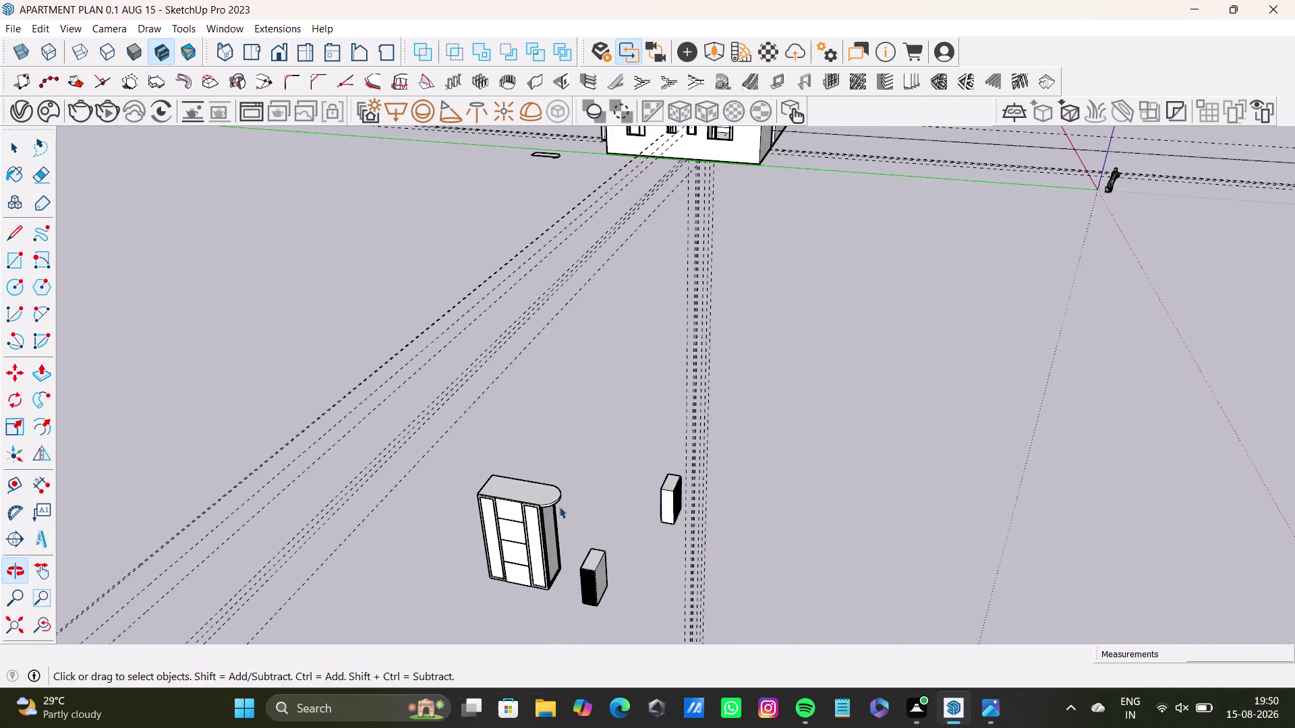
middle_drag(557, 524, 560, 427)
drag(443, 356, 576, 520)
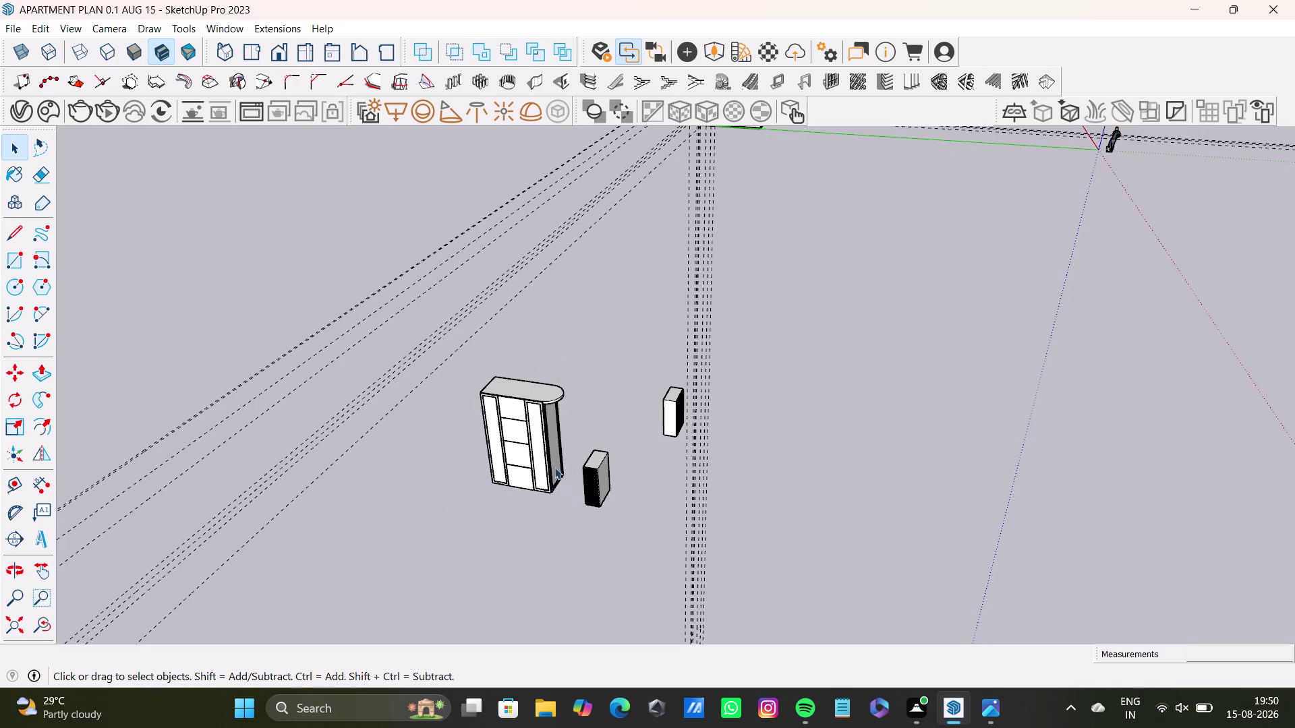
Clear the previous selection and box-select the whole spare wardrobe.
double_click(540, 400)
click(541, 409)
drag(451, 372, 580, 502)
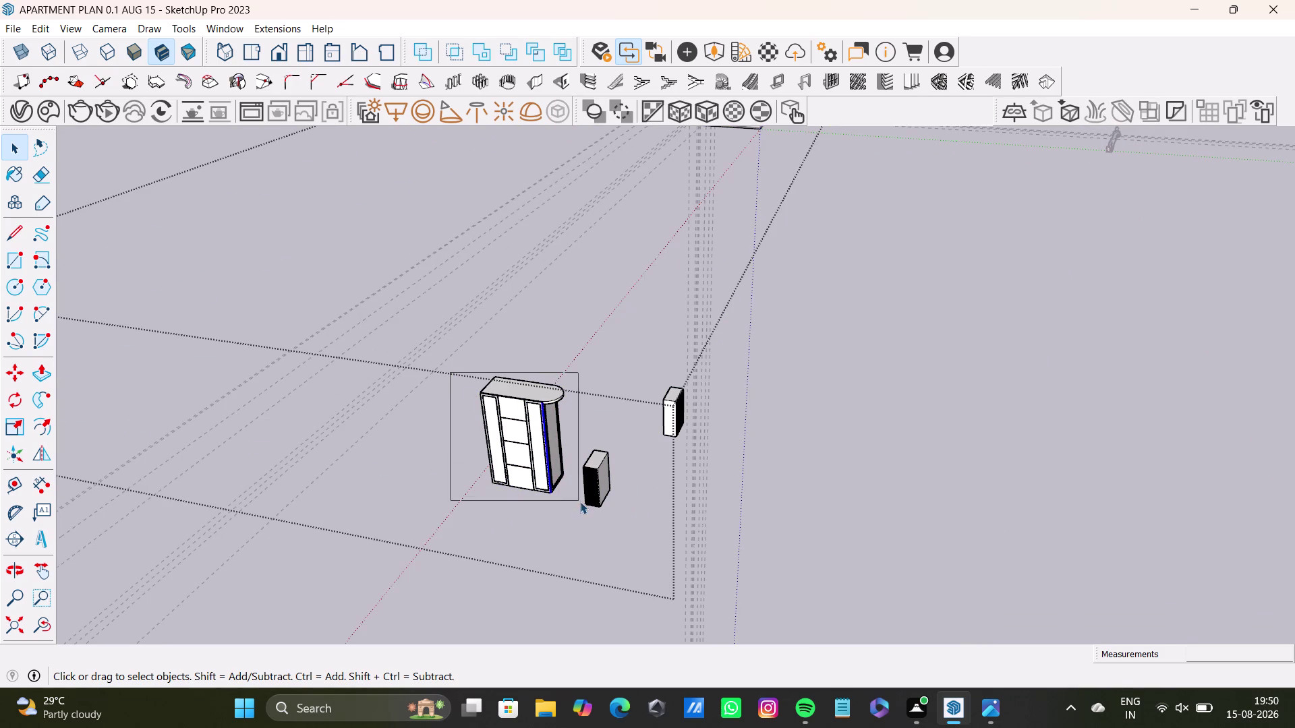
drag(580, 502, 584, 505)
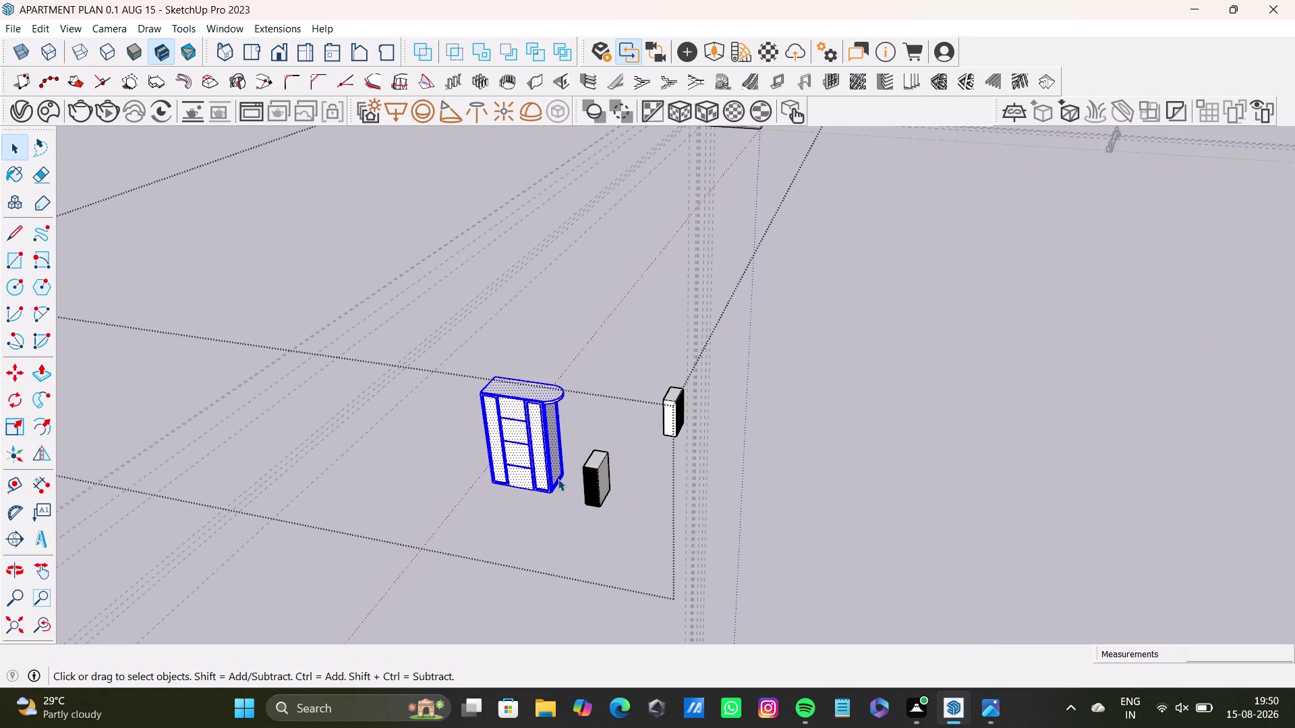
Move the wardrobe by its bottom corner and drop it inside the right-hand bedroom.
key(m)
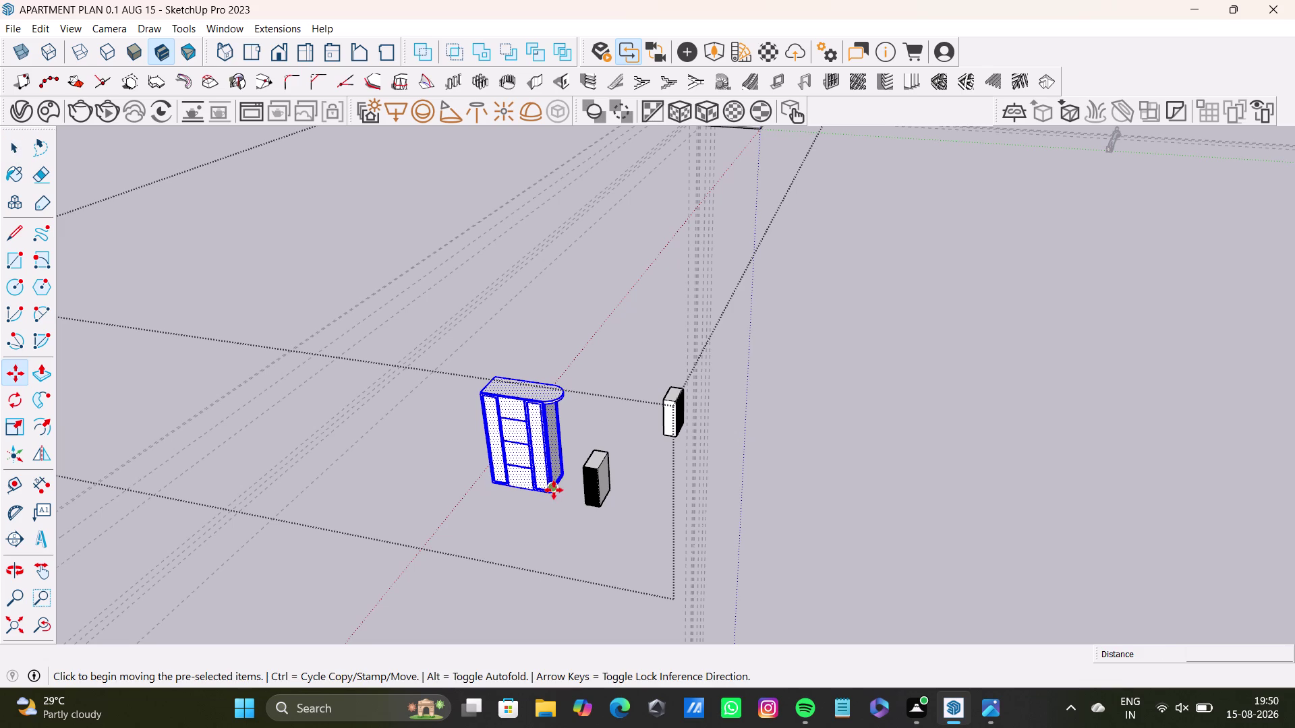
click(554, 490)
scroll(down, 3)
middle_drag(629, 330, 510, 693)
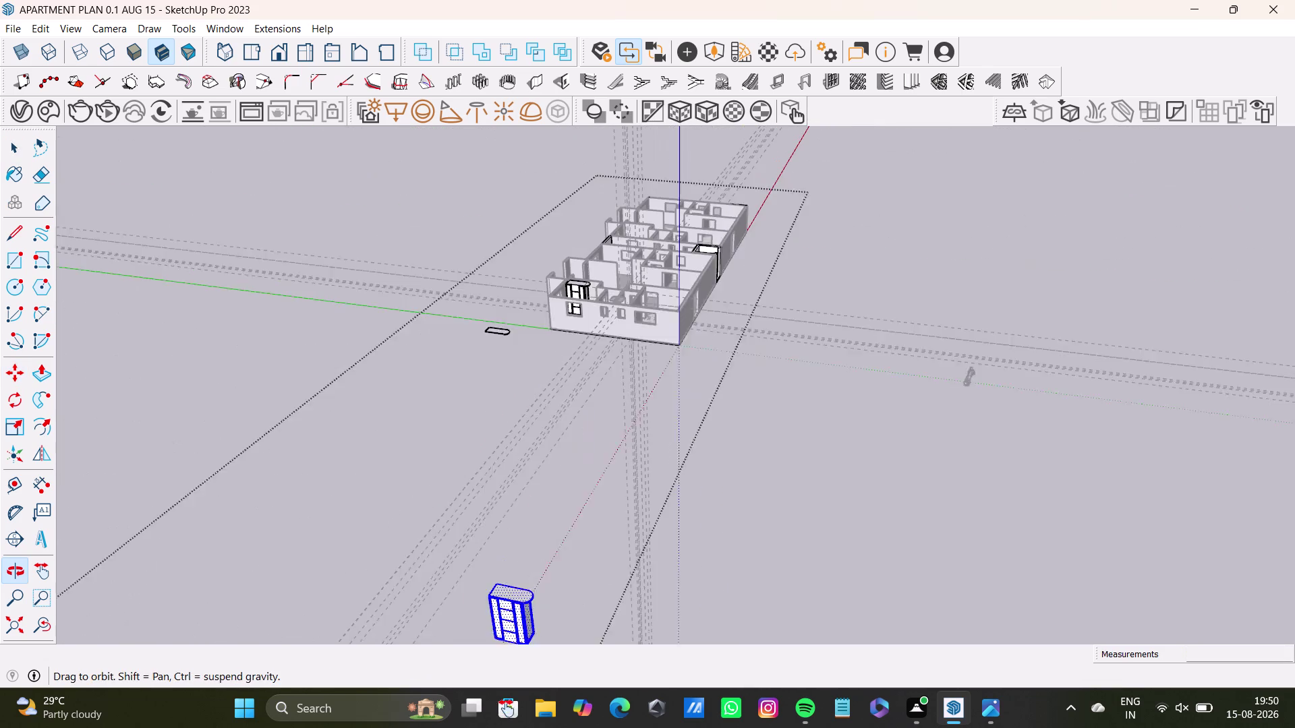
middle_drag(510, 693, 503, 718)
scroll(up, 3)
middle_drag(638, 372, 590, 591)
scroll(up, 3)
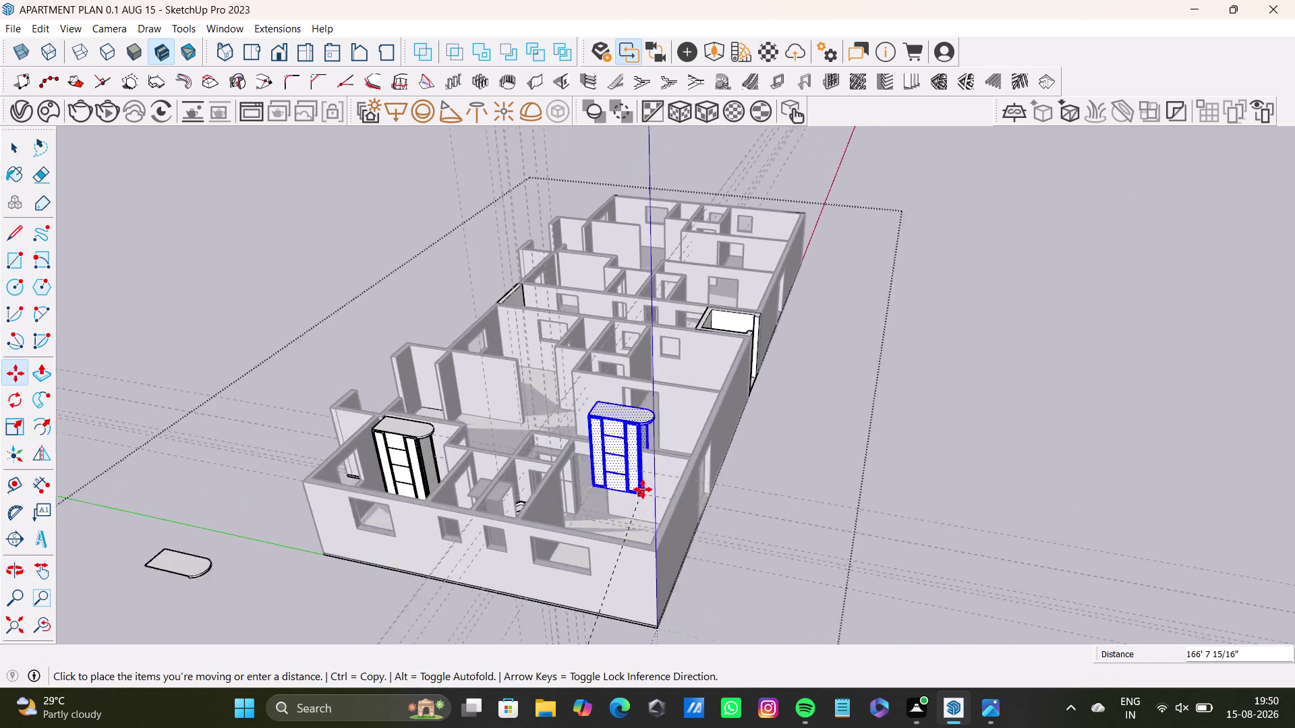
scroll(up, 3)
middle_drag(643, 495, 646, 599)
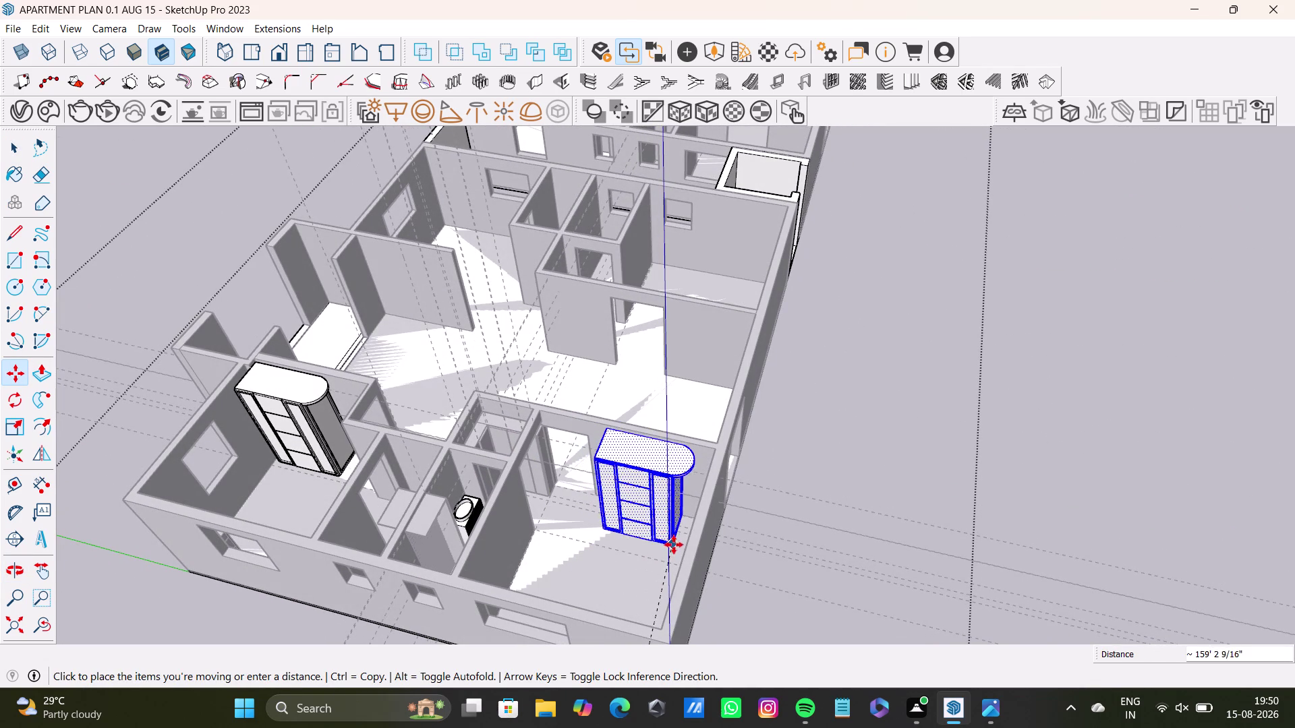
click(681, 548)
Orbit around the placed wardrobe to see it from the front and against its wall.
middle_drag(610, 551, 799, 574)
scroll(up, 3)
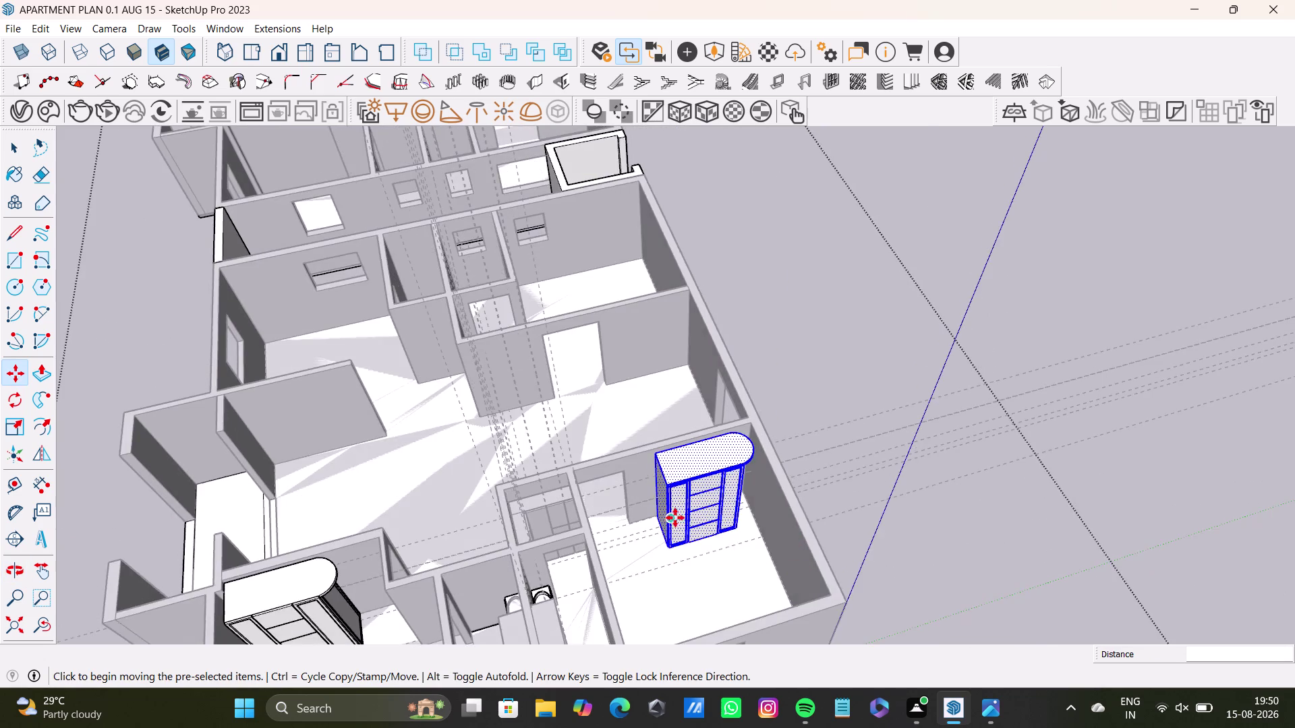
scroll(up, 3)
middle_drag(708, 503, 772, 344)
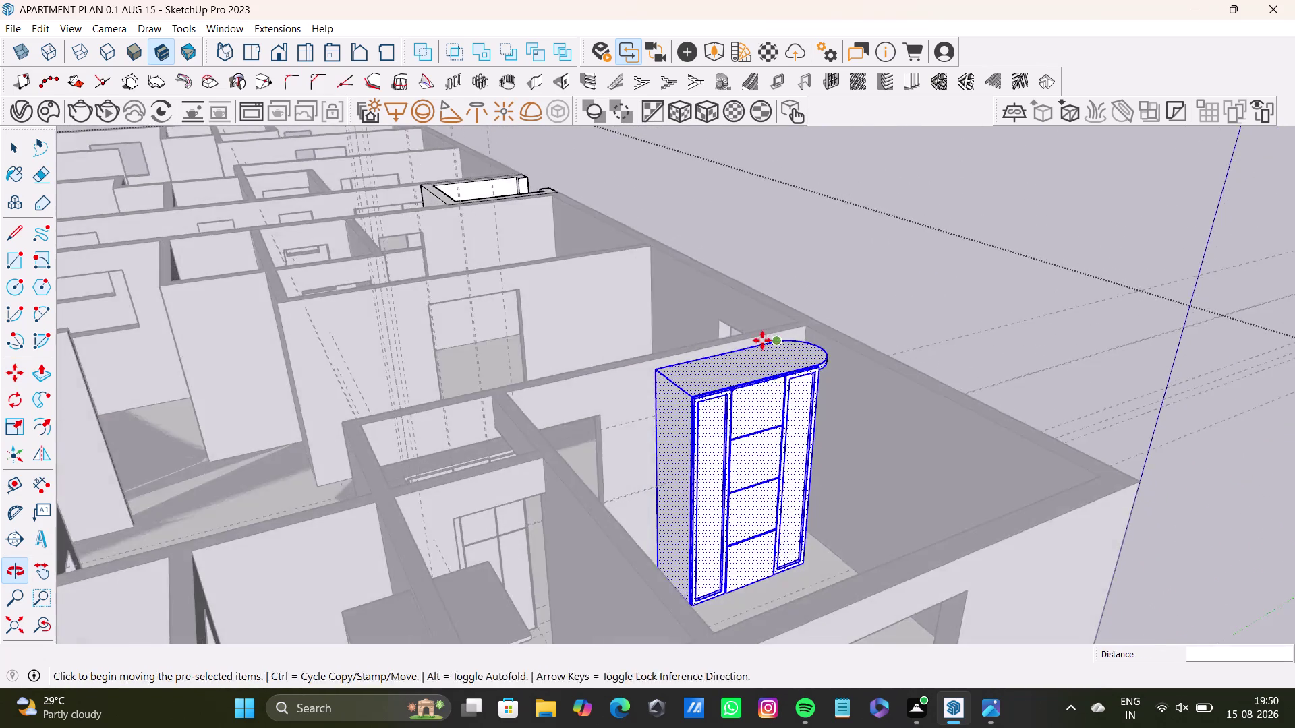
middle_drag(760, 340, 355, 399)
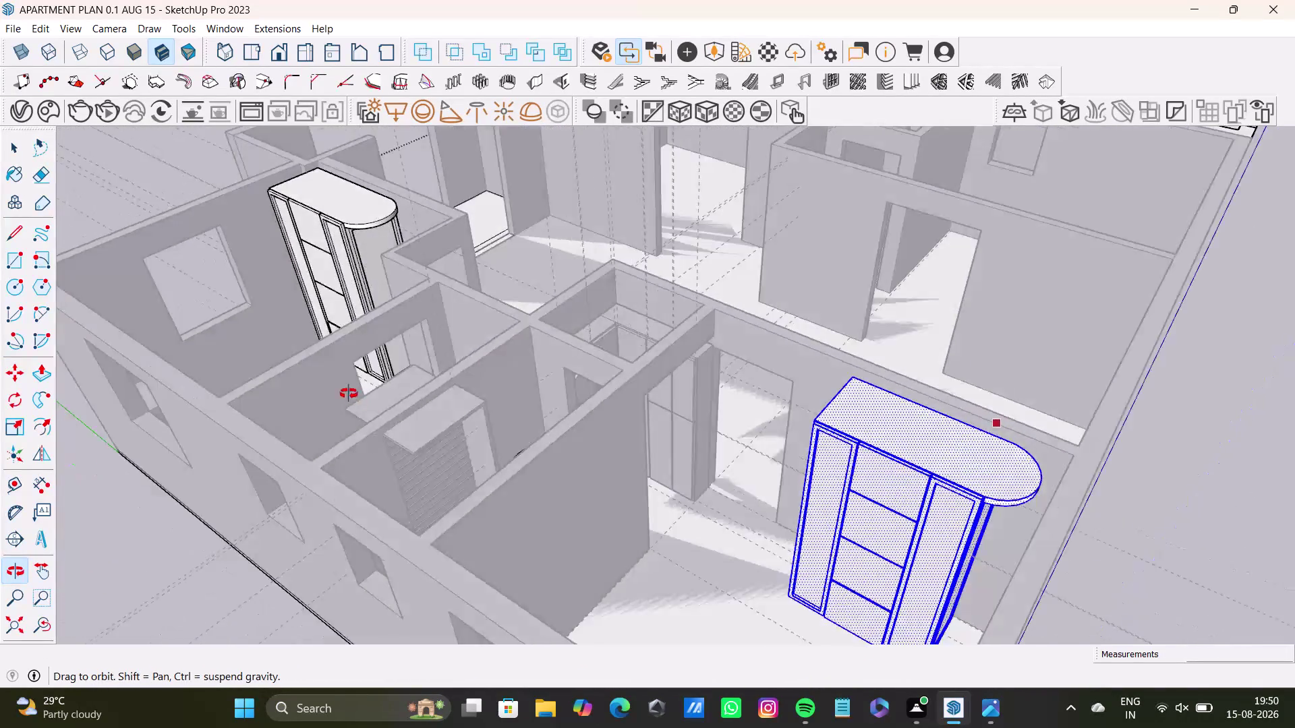
middle_drag(354, 399, 286, 407)
middle_drag(775, 522, 629, 560)
middle_drag(630, 563, 673, 649)
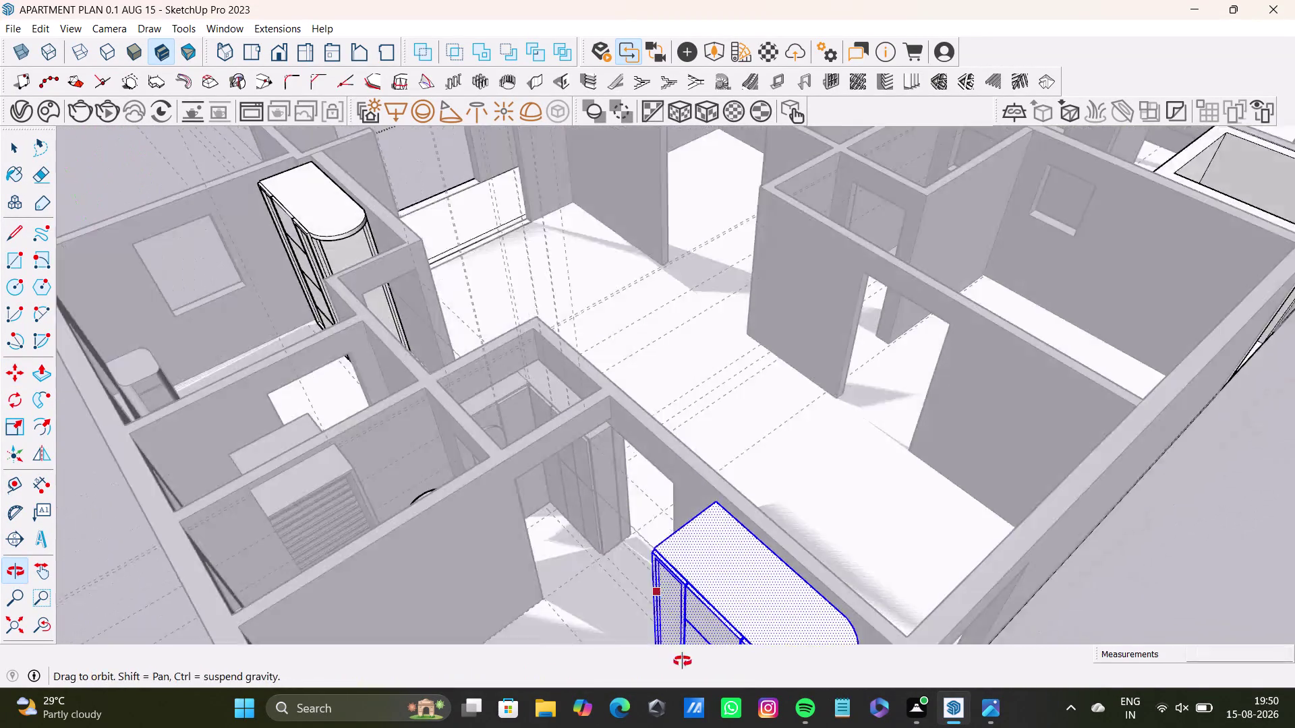
middle_drag(673, 650, 784, 550)
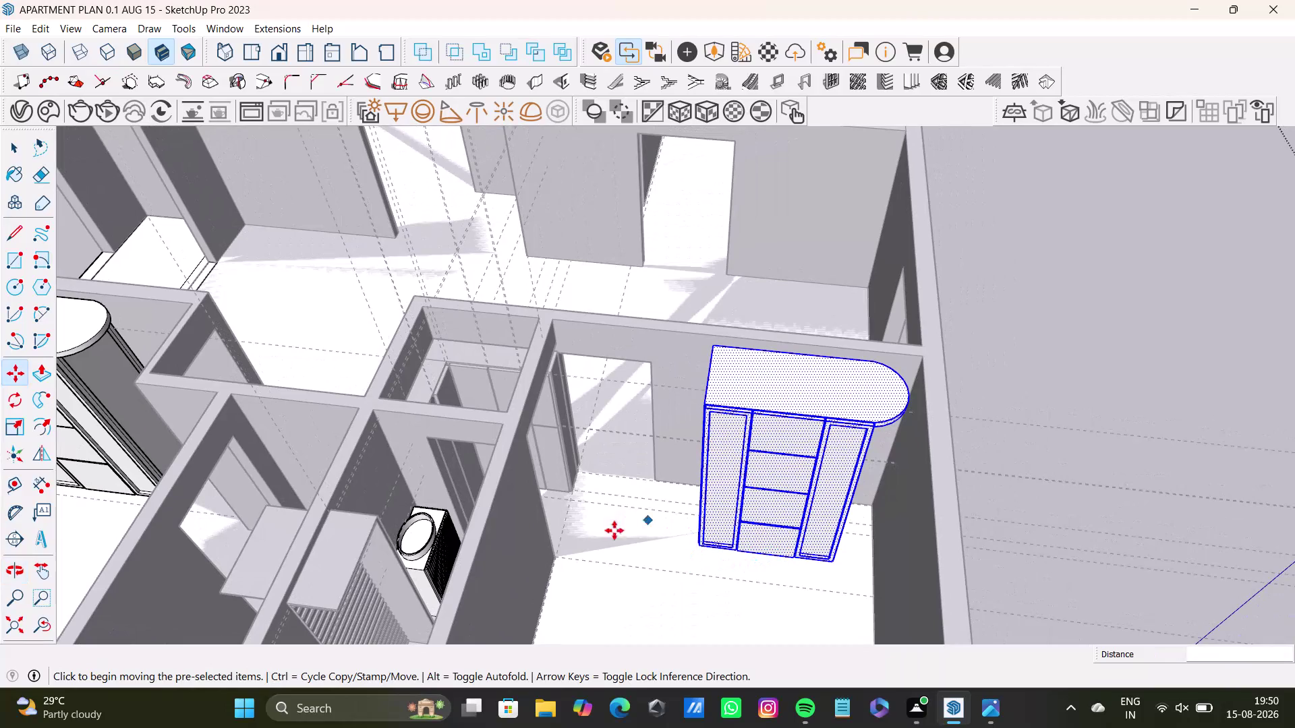
Reposition the wardrobe against the bedroom wall and check its placement.
key(space)
click(1058, 382)
middle_drag(532, 599, 762, 615)
middle_drag(745, 500, 724, 578)
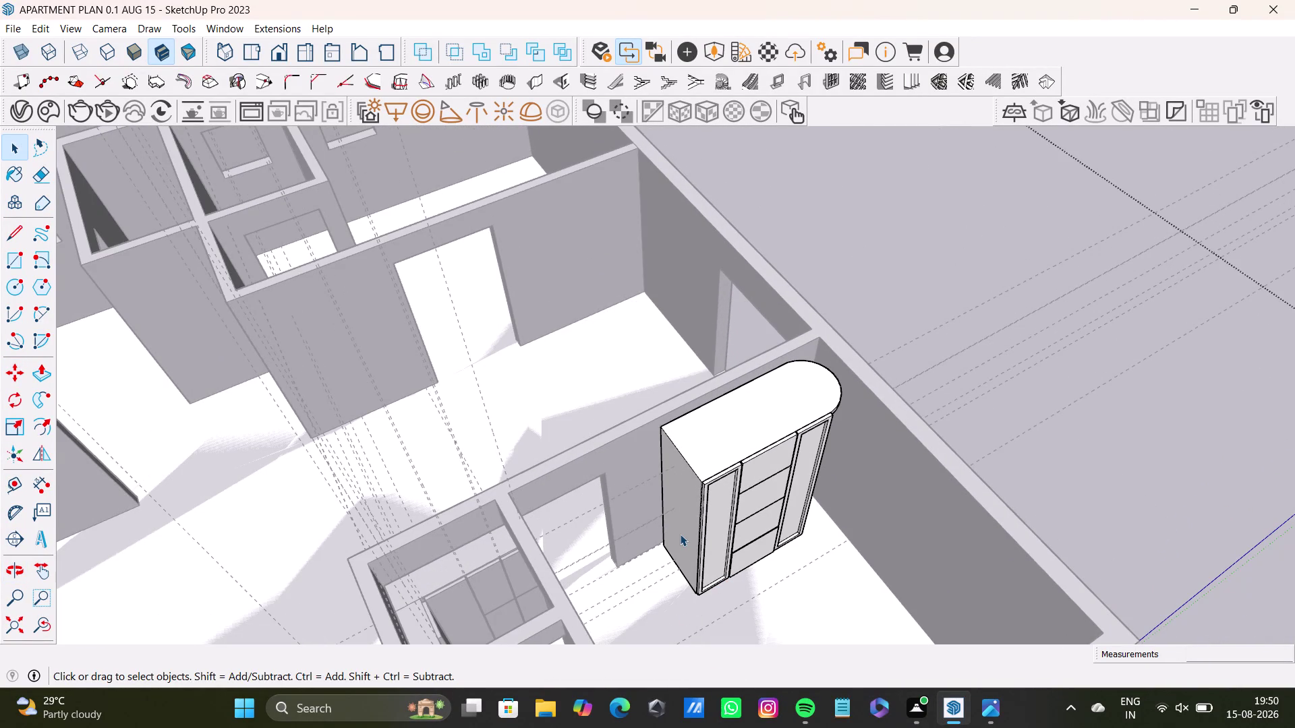
key(s)
key(space)
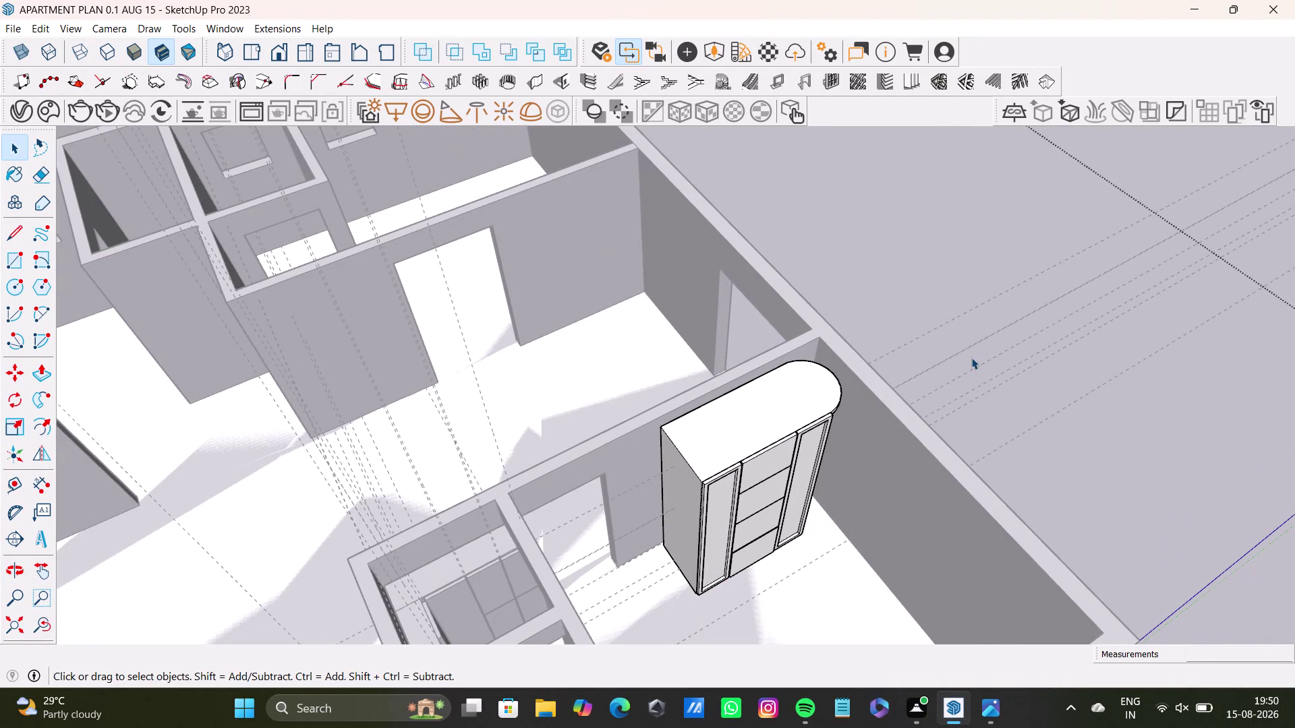
click(971, 357)
middle_drag(813, 526, 533, 618)
key(space)
click(831, 429)
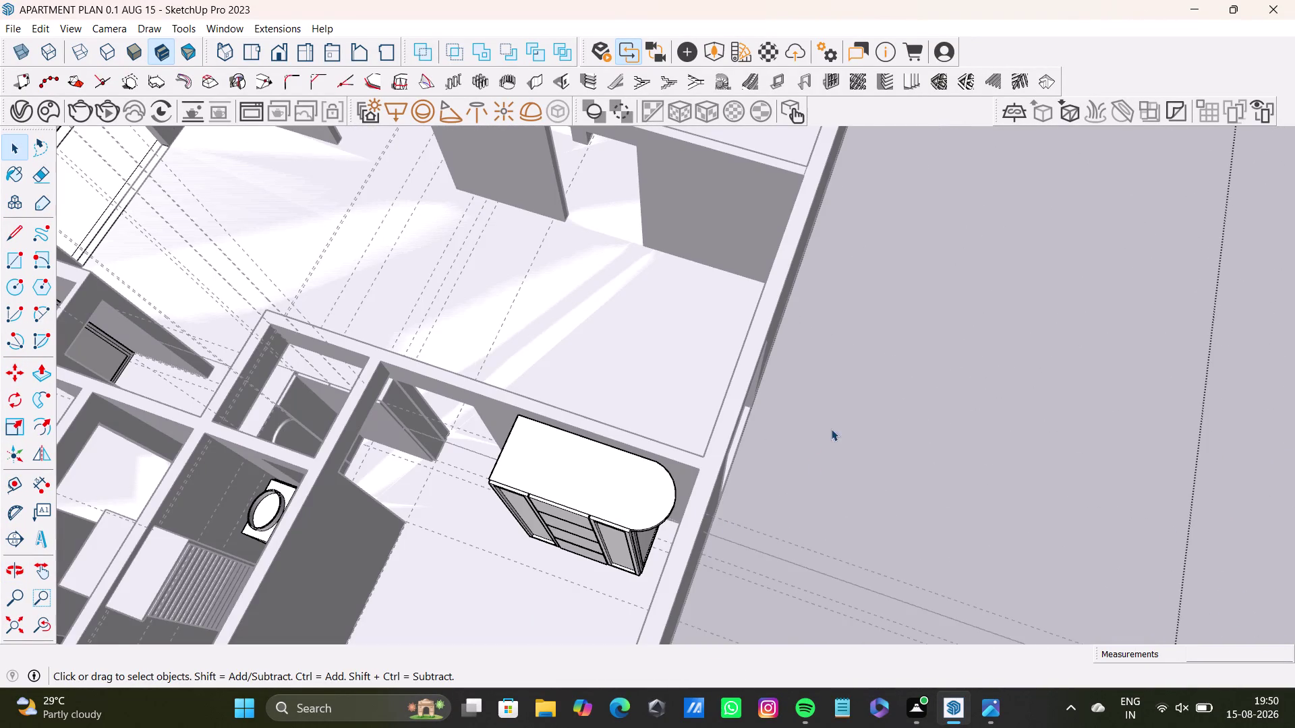
scroll(up, 3)
middle_drag(502, 564, 534, 541)
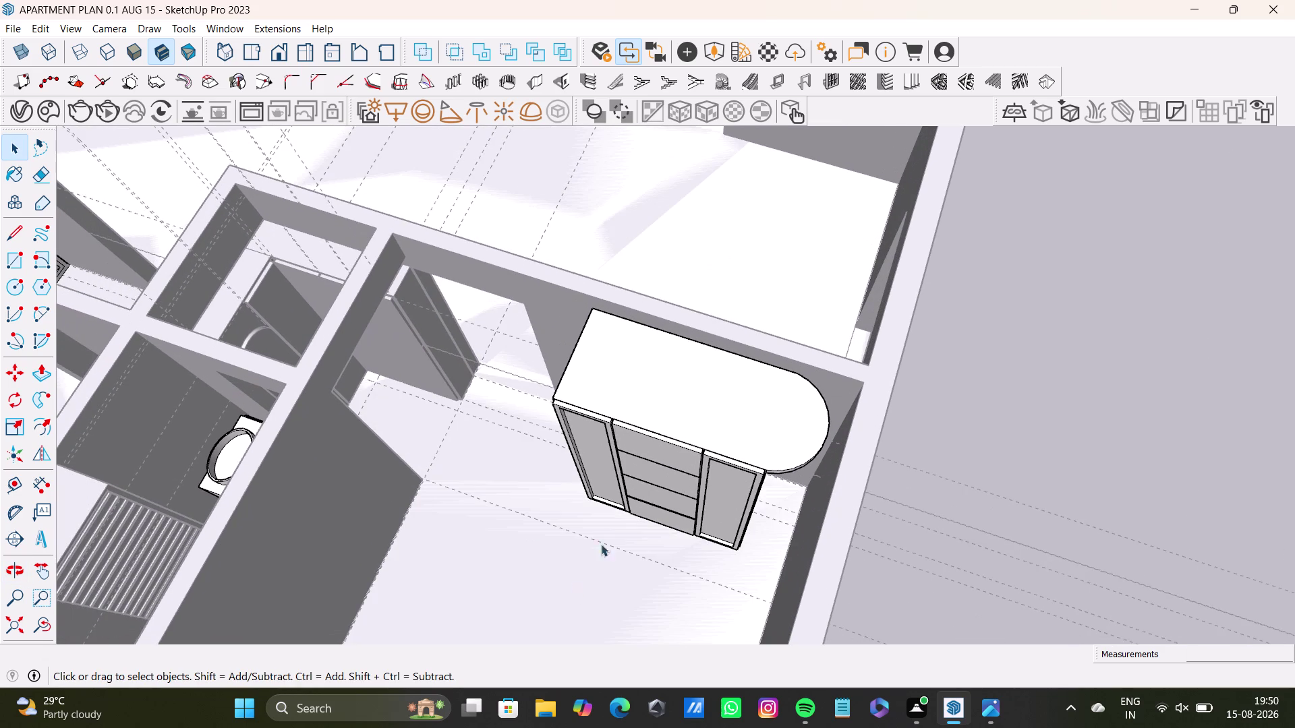
key(space)
double_click(648, 404)
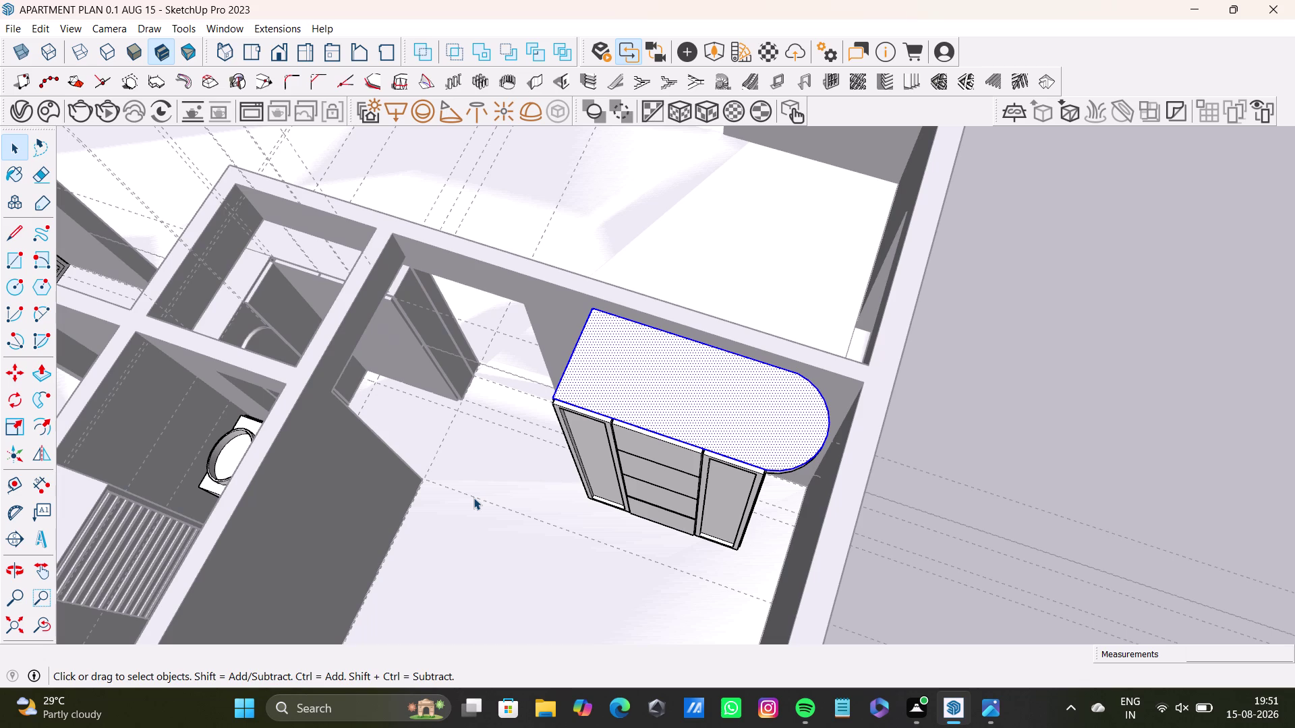
Switch to Select (V), click the wardrobe top and orbit around the room.
key(v)
key(space)
click(996, 428)
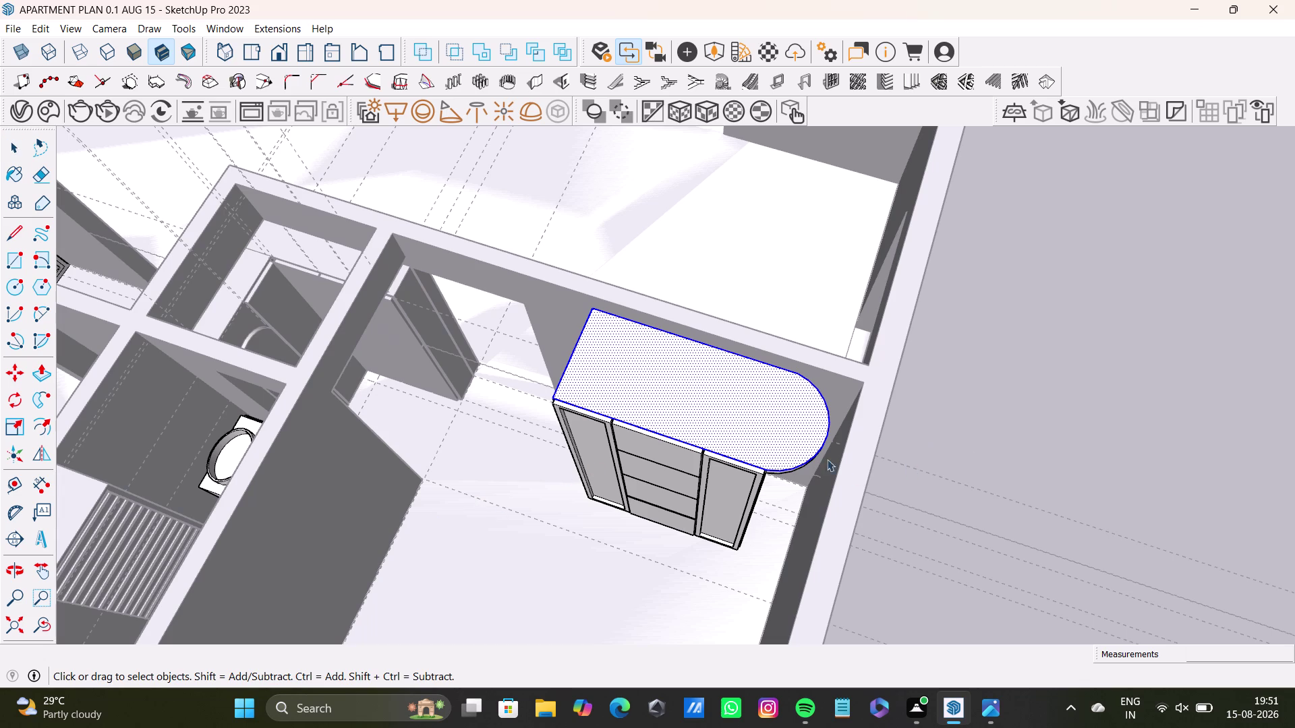
click(1015, 416)
key(space)
scroll(up, 3)
scroll(down, 3)
middle_drag(513, 516, 439, 528)
scroll(up, 3)
middle_drag(501, 489, 513, 453)
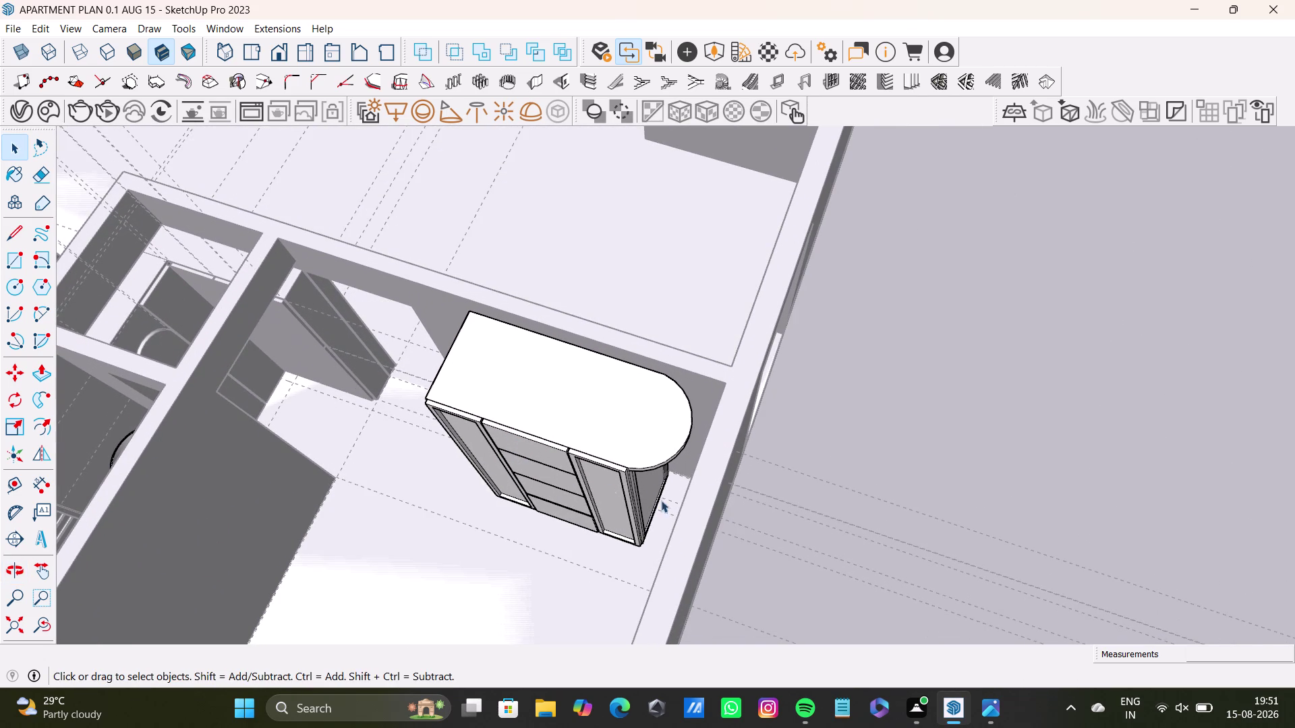
Select the right door's edge, rounded-end top slab, middle shelf panels and right door.
double_click(638, 492)
double_click(589, 426)
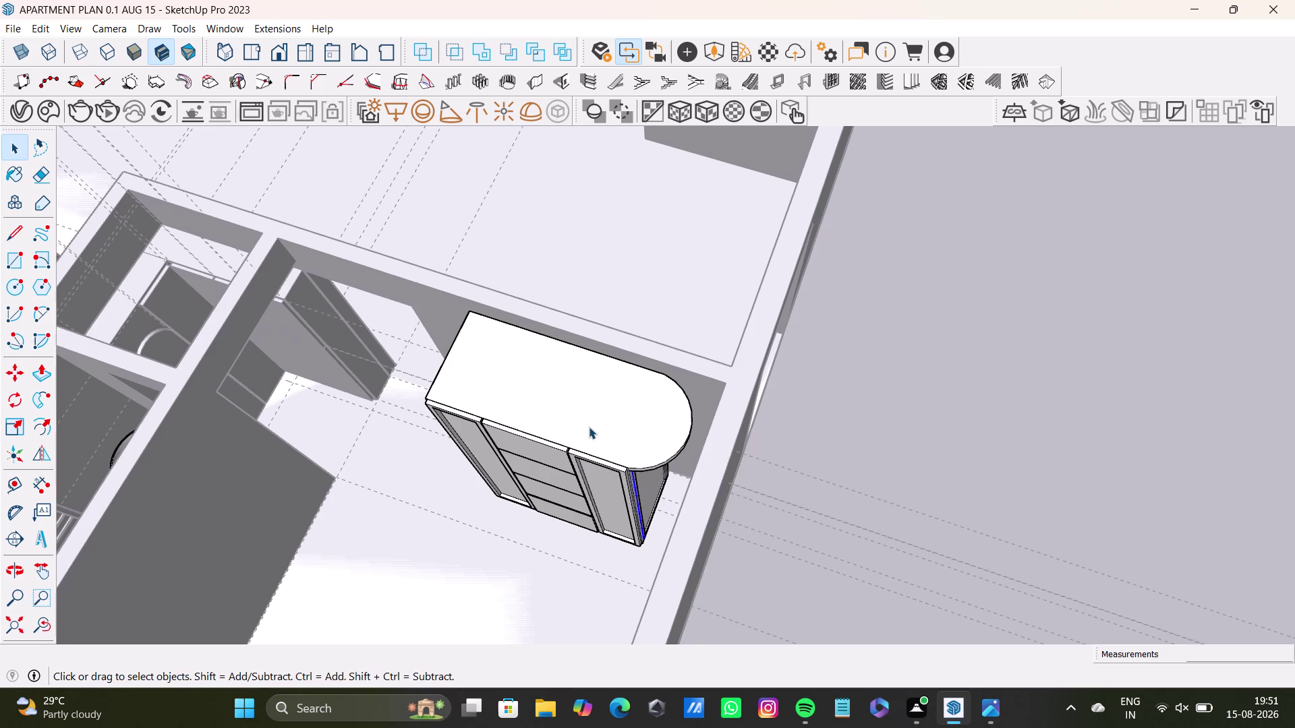
double_click(469, 431)
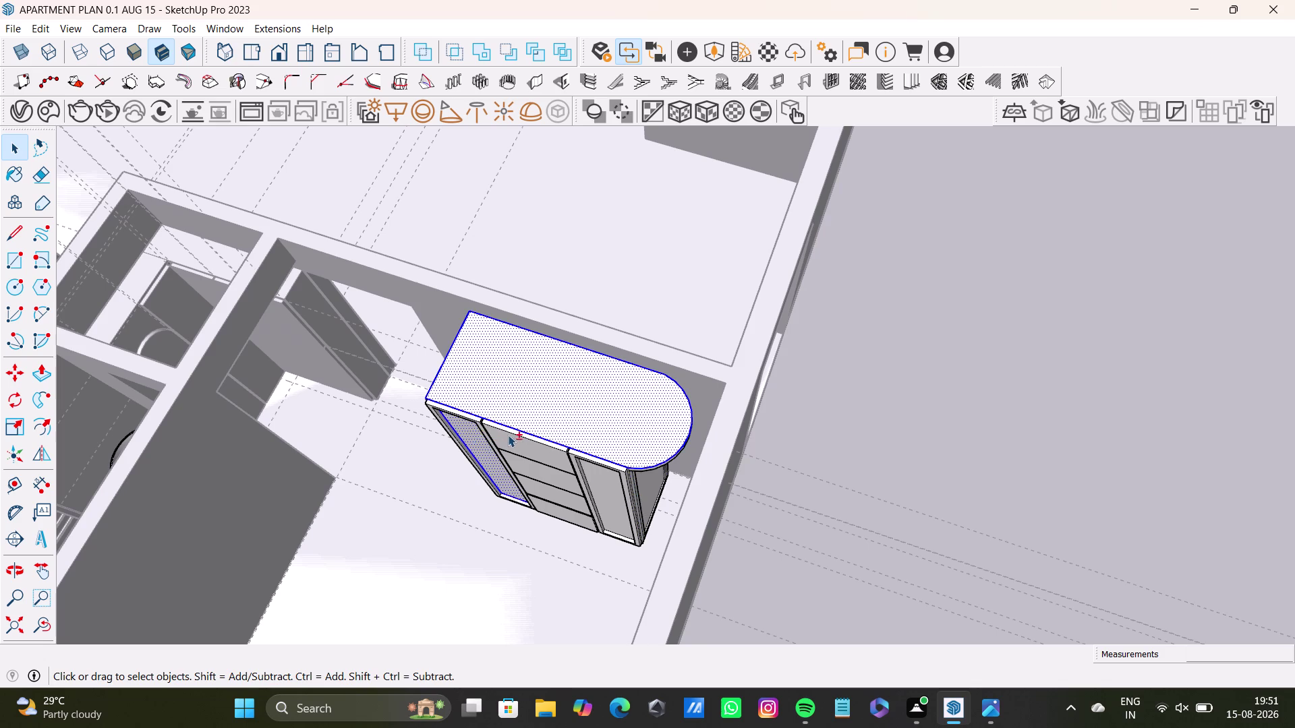
double_click(519, 434)
double_click(537, 470)
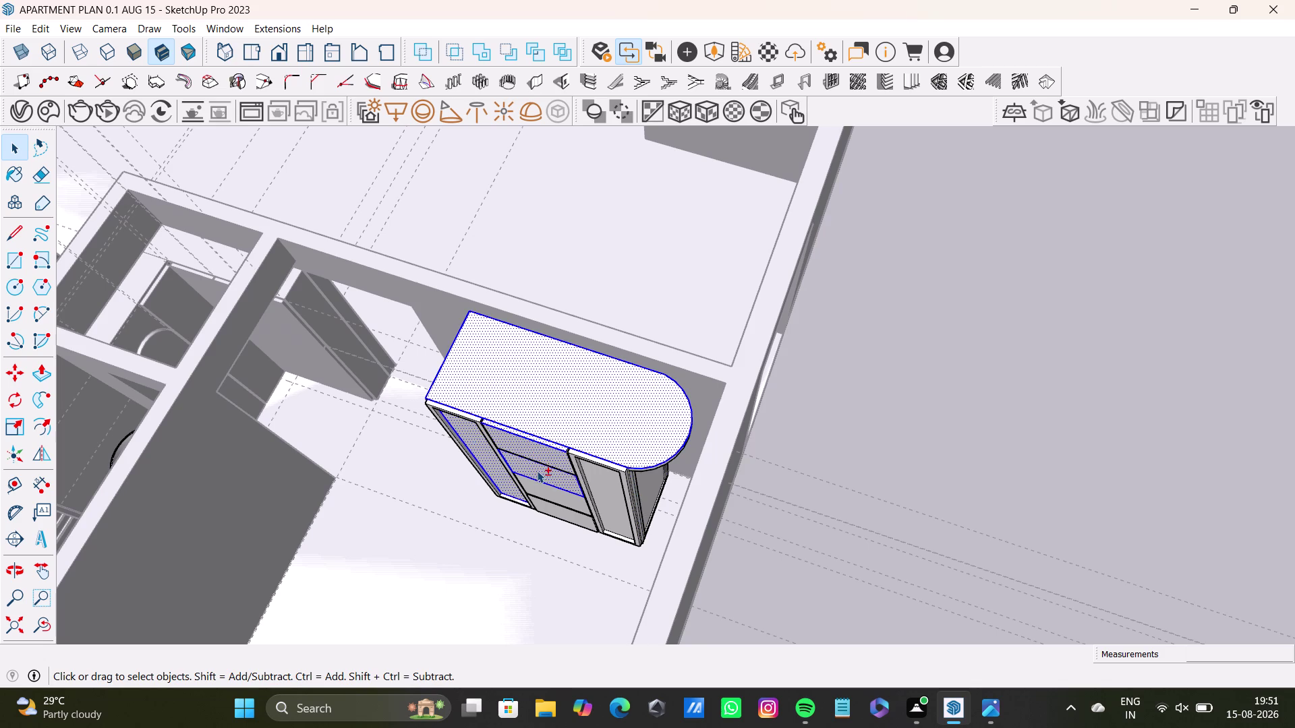
double_click(596, 471)
Zoom in on the wardrobe front and orbit around the wardrobe.
scroll(up, 3)
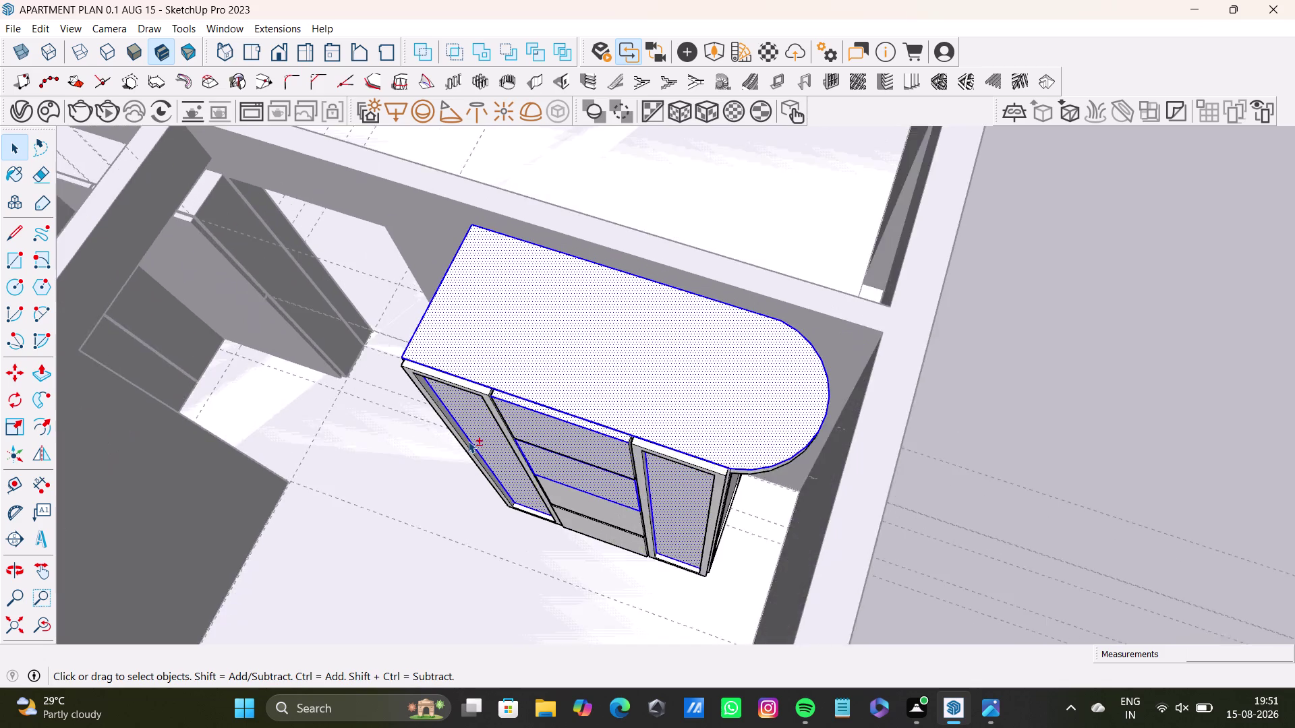
scroll(up, 3)
middle_drag(466, 429, 490, 355)
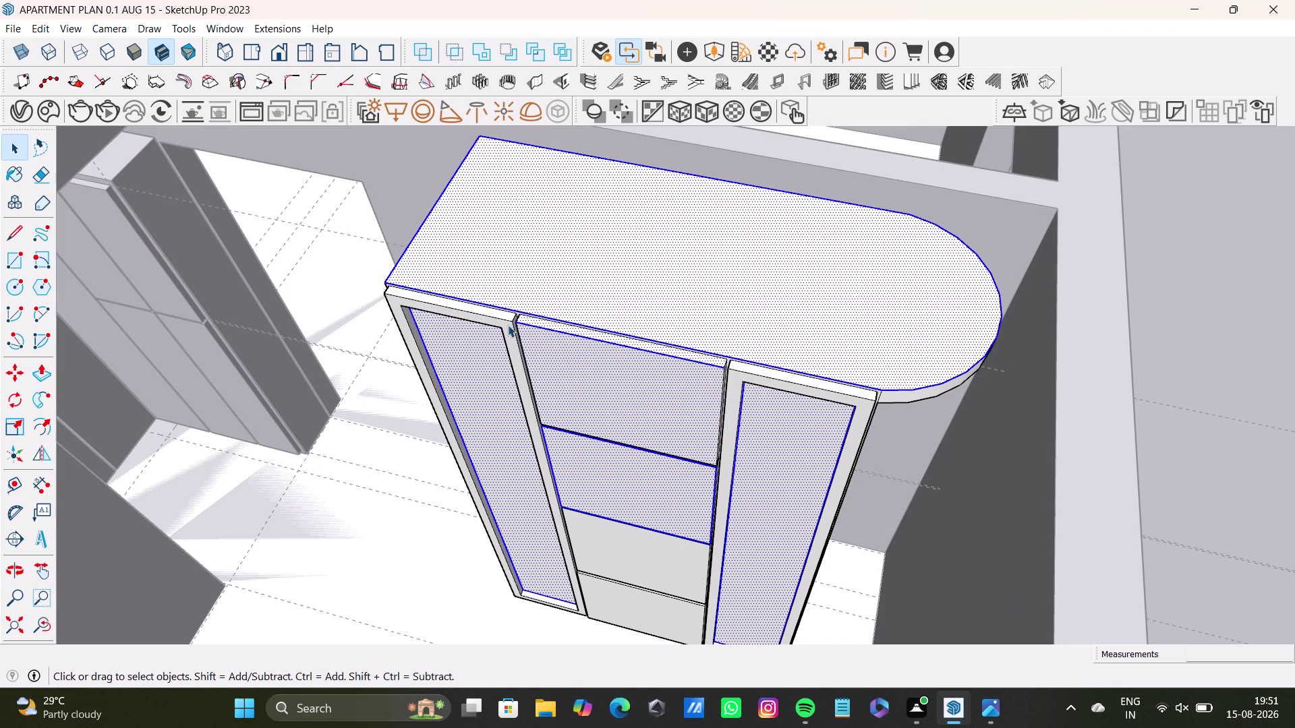
scroll(down, 3)
middle_drag(535, 390, 578, 394)
middle_drag(578, 394, 404, 323)
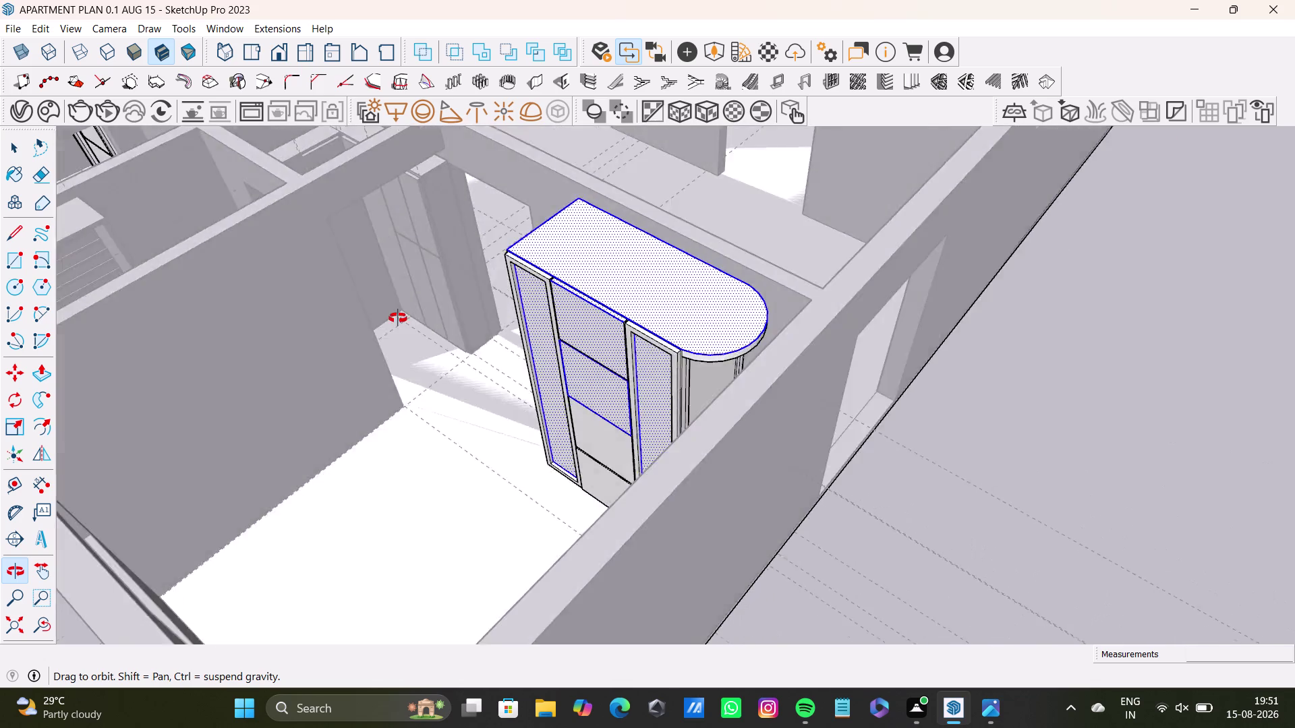
Add a wardrobe piece, the door frames and the lower shelf to the selection.
middle_drag(403, 323, 721, 474)
scroll(up, 3)
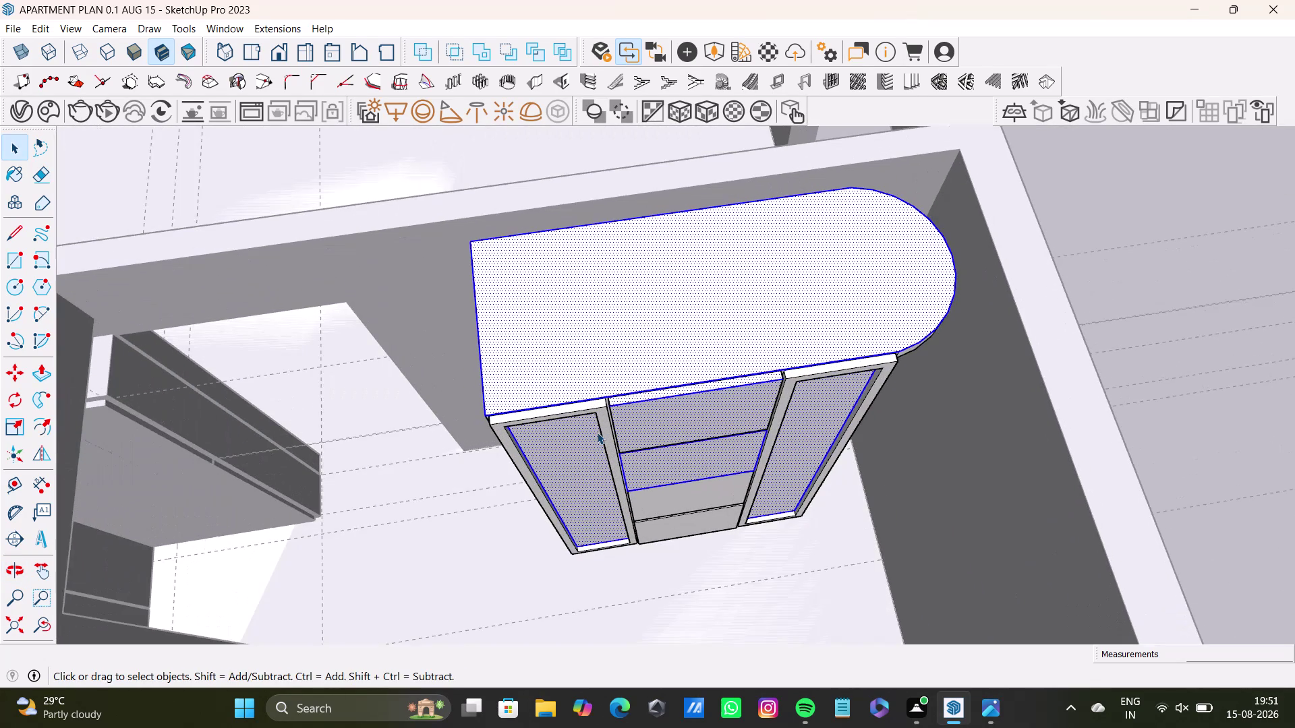
click(501, 427)
click(501, 426)
double_click(501, 419)
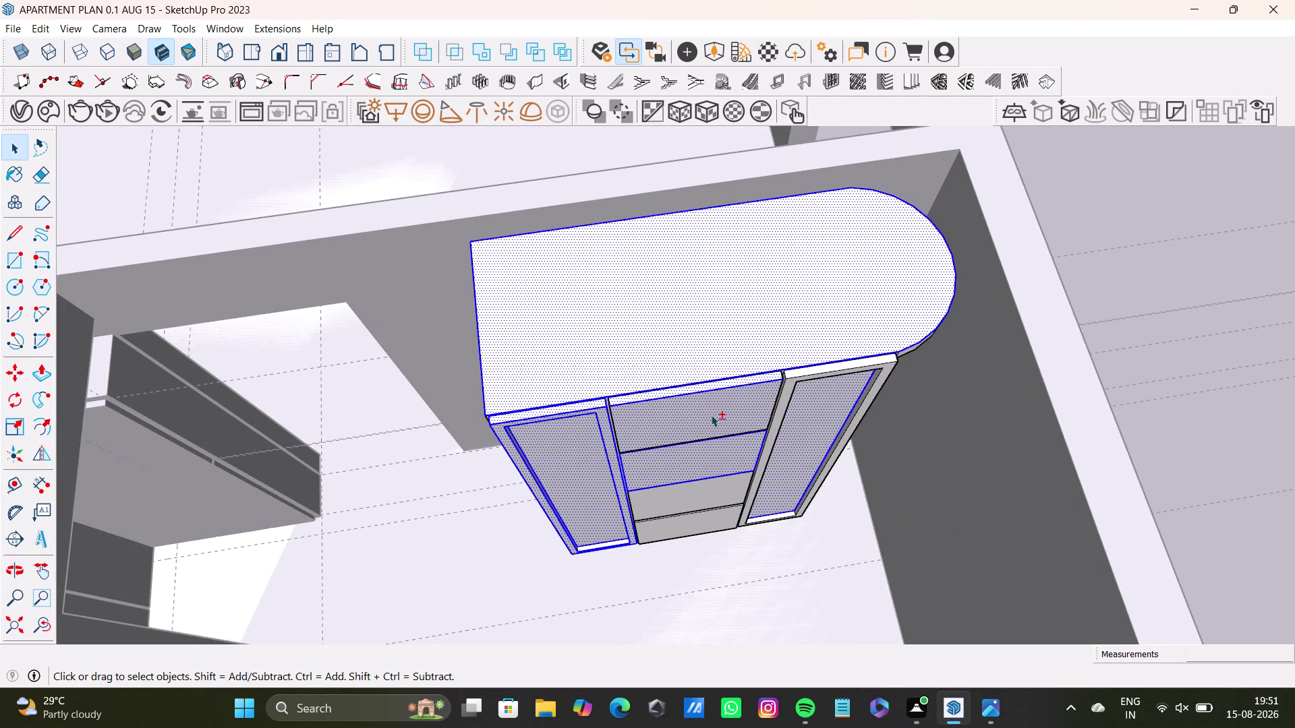
double_click(806, 373)
double_click(791, 386)
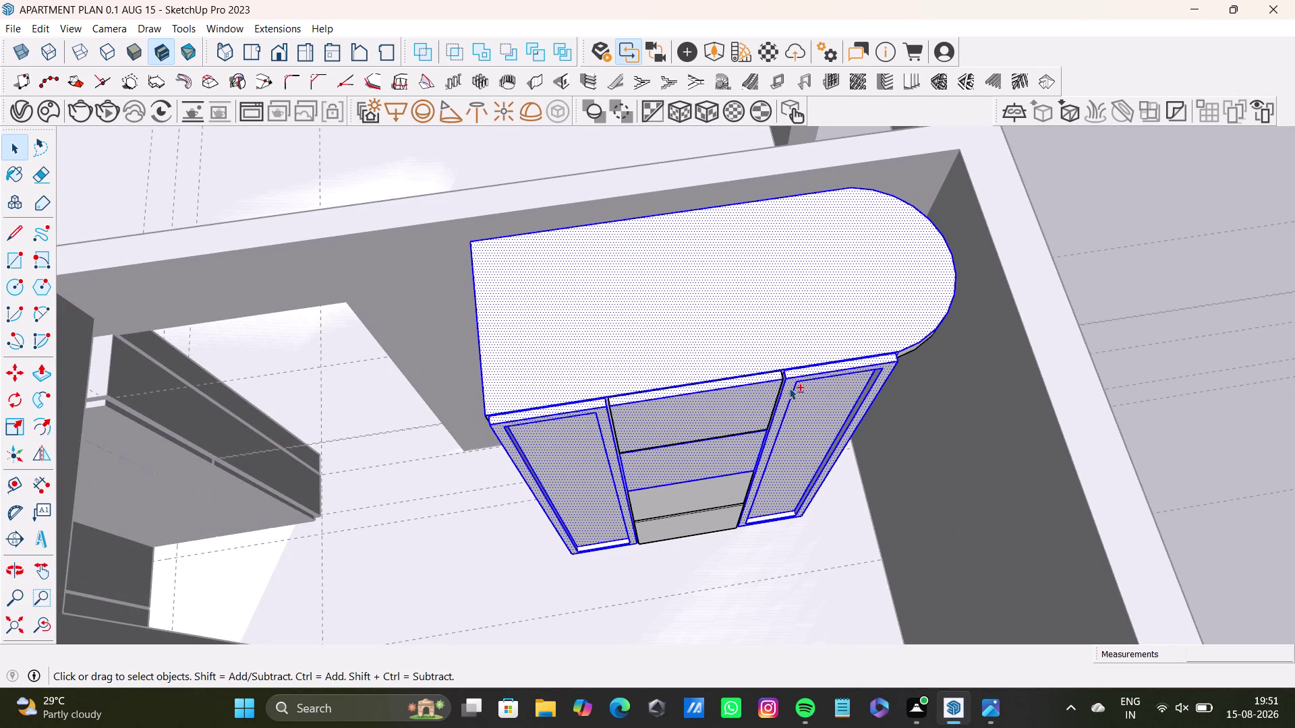
double_click(722, 489)
double_click(709, 520)
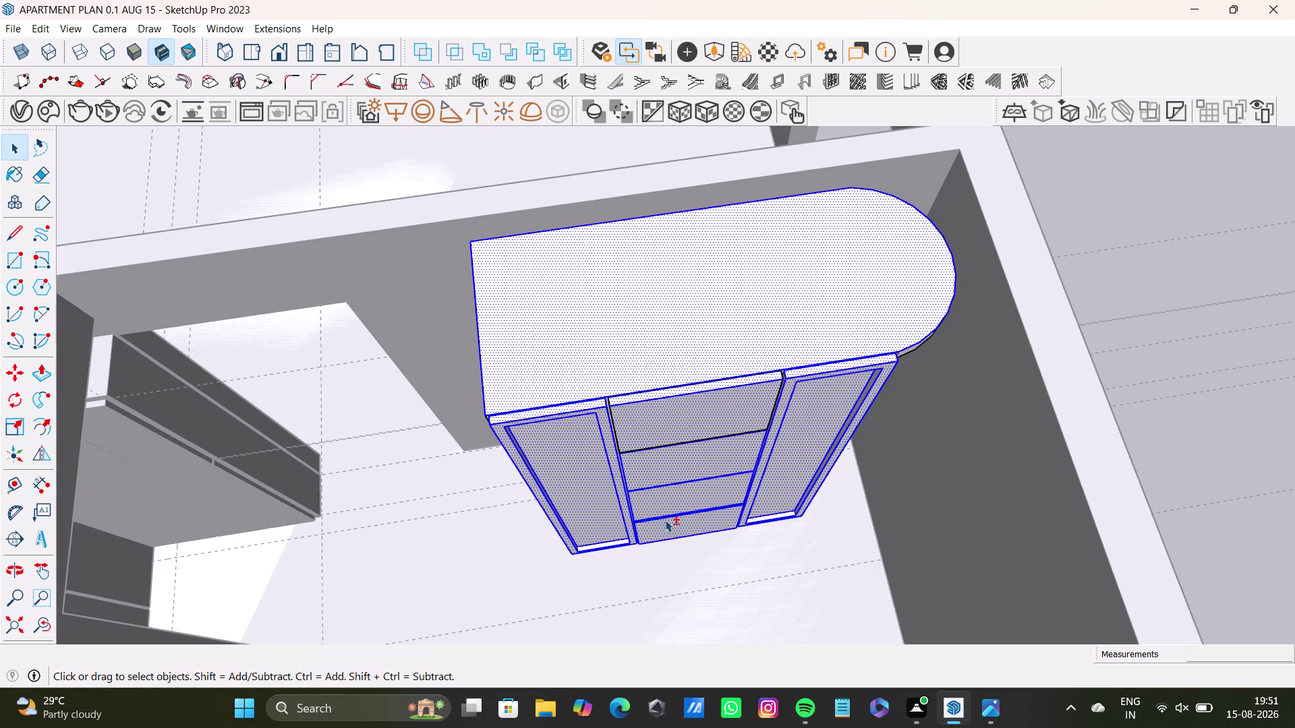
Zoom in on the doors and add the thin divider strips, top edge strip and small pieces.
scroll(up, 3)
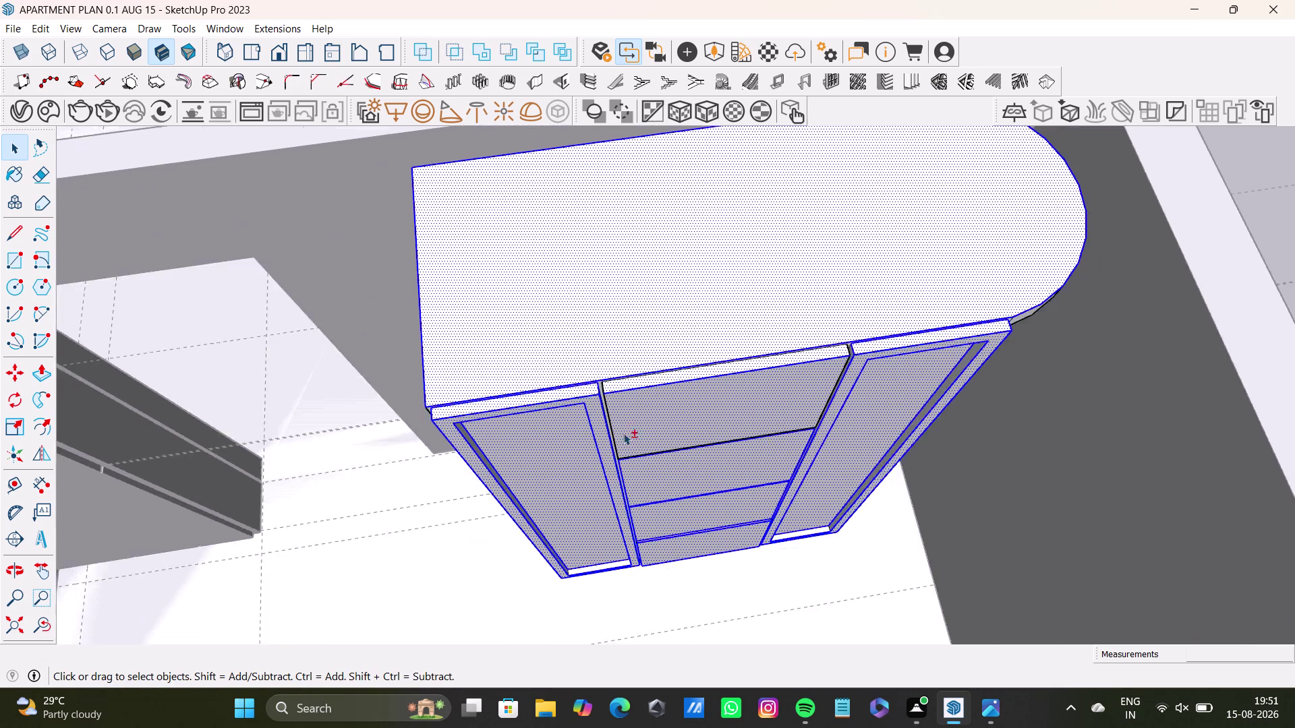
scroll(up, 3)
middle_drag(587, 427, 681, 368)
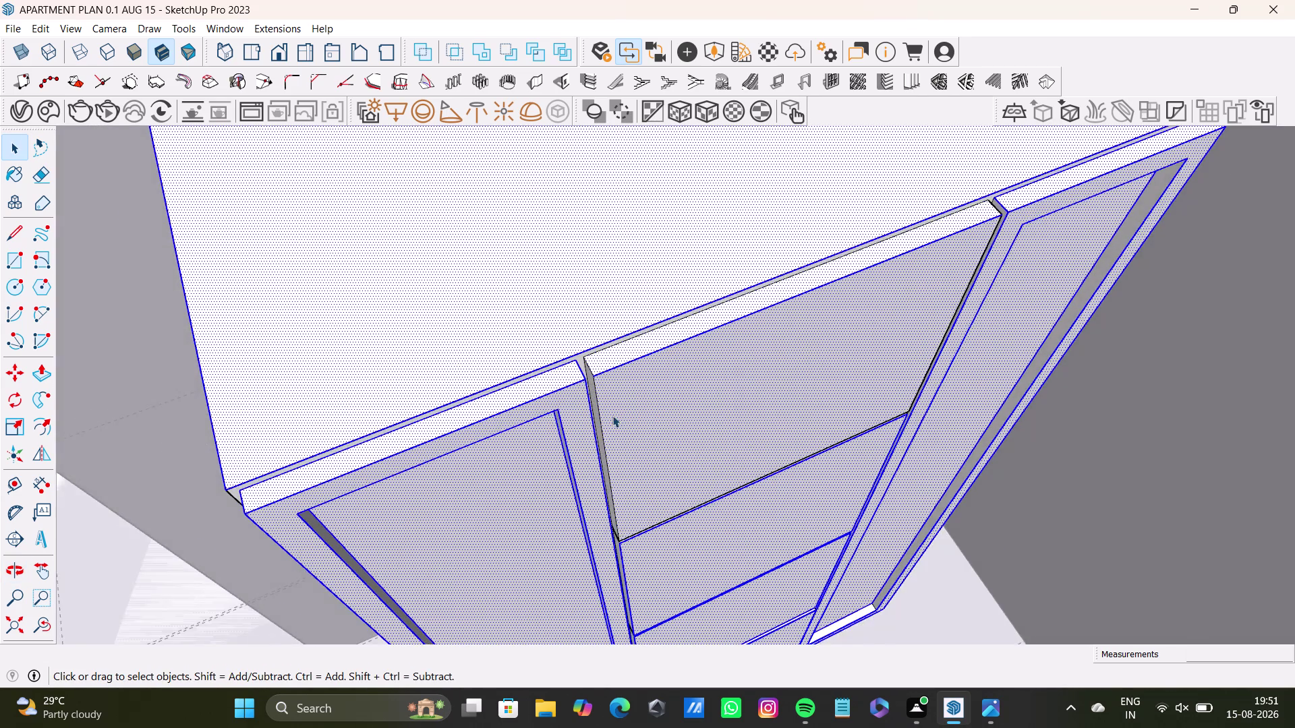
scroll(up, 3)
click(589, 388)
click(586, 380)
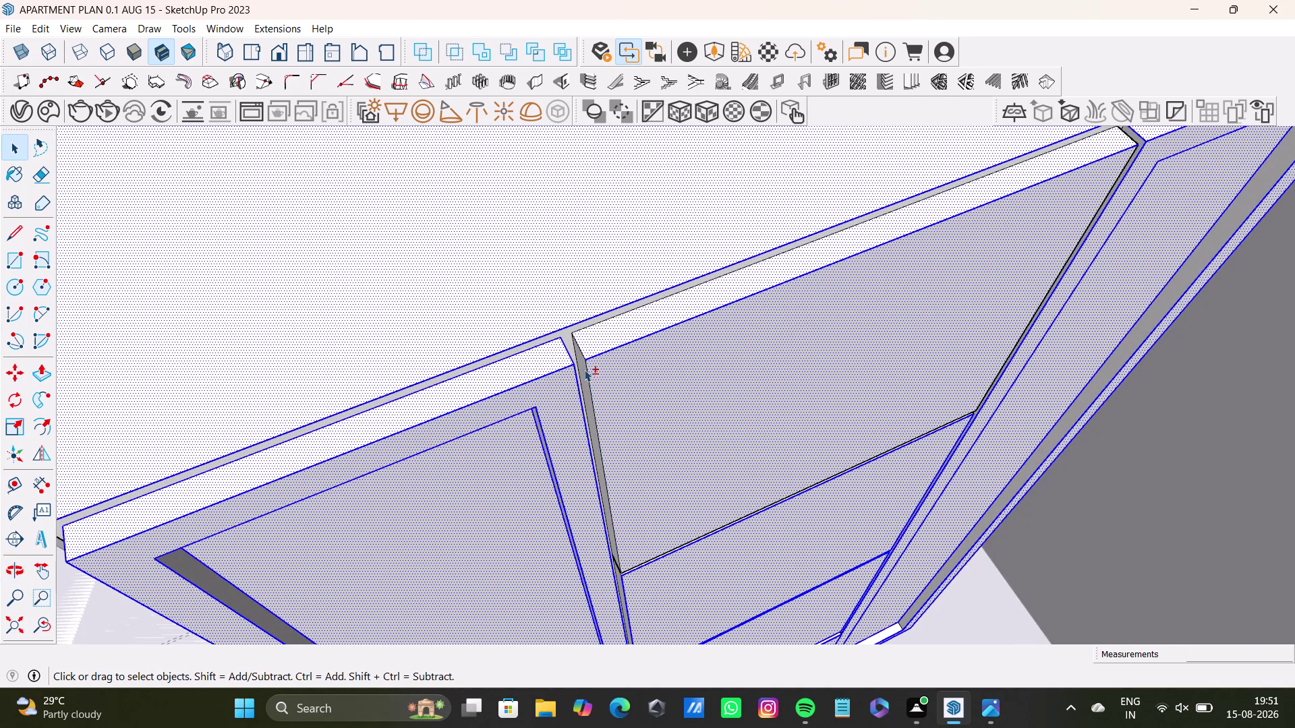
click(580, 360)
double_click(591, 344)
double_click(592, 343)
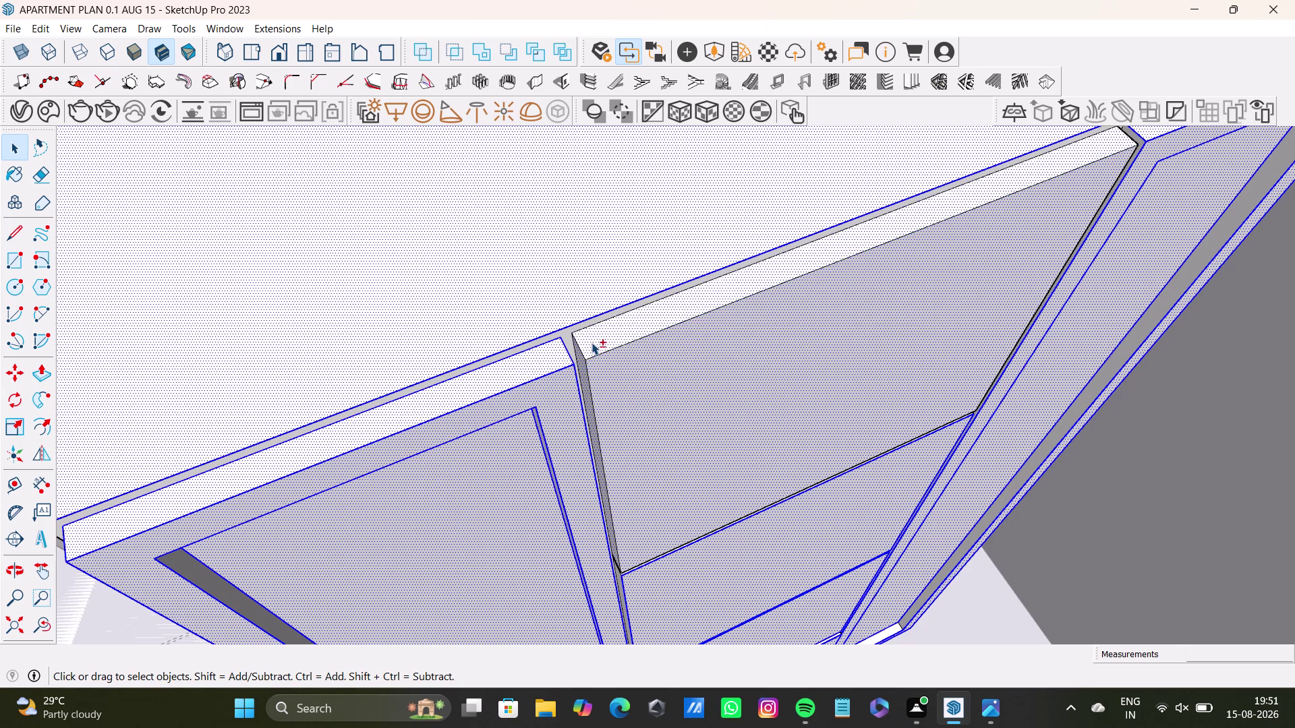
double_click(582, 356)
click(582, 368)
double_click(595, 343)
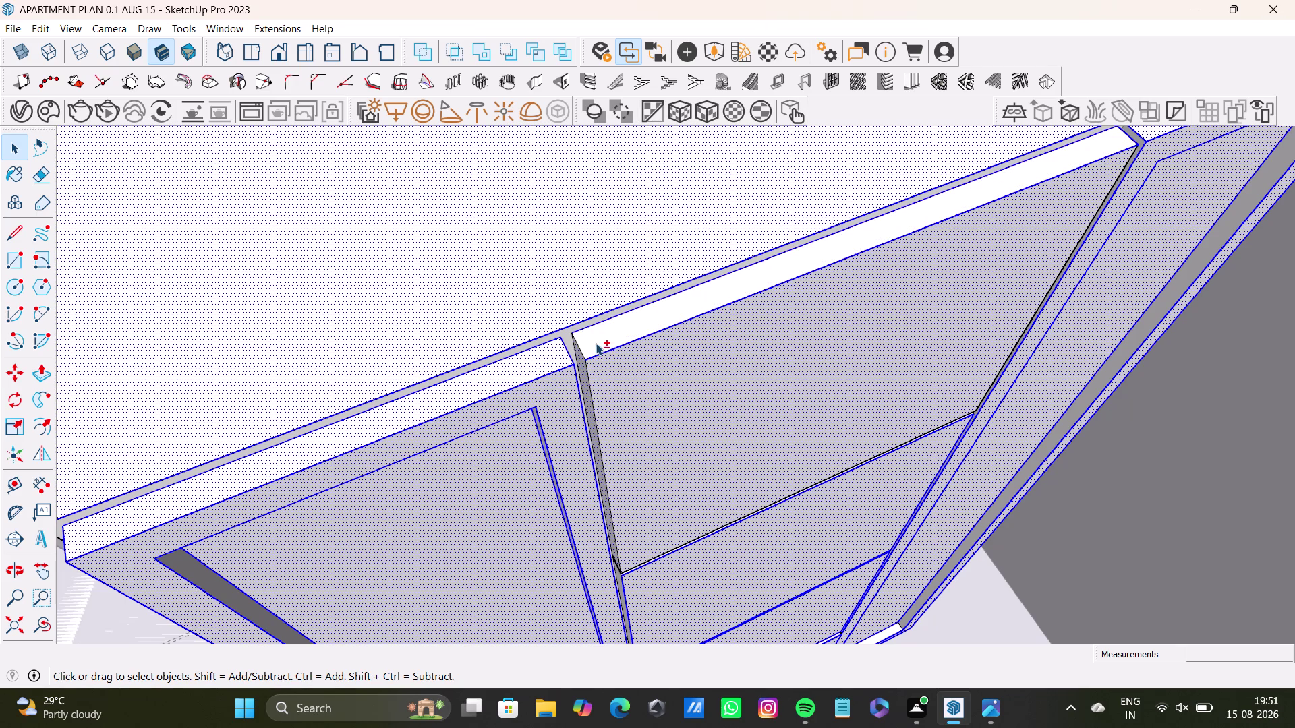
double_click(585, 373)
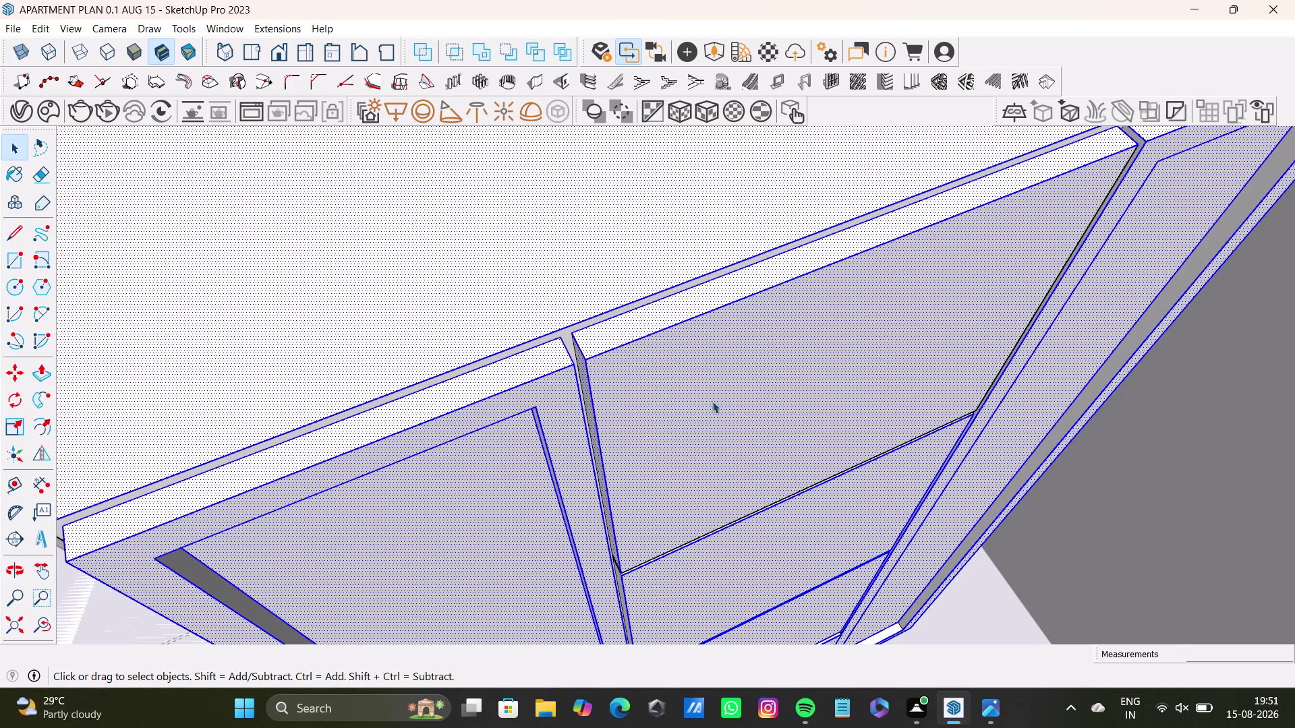
From another side, add the center divider and a door panel to the selection.
middle_drag(710, 401, 588, 401)
scroll(down, 3)
middle_drag(719, 447, 552, 409)
scroll(up, 3)
middle_drag(715, 382, 459, 406)
scroll(up, 3)
middle_drag(711, 371, 595, 388)
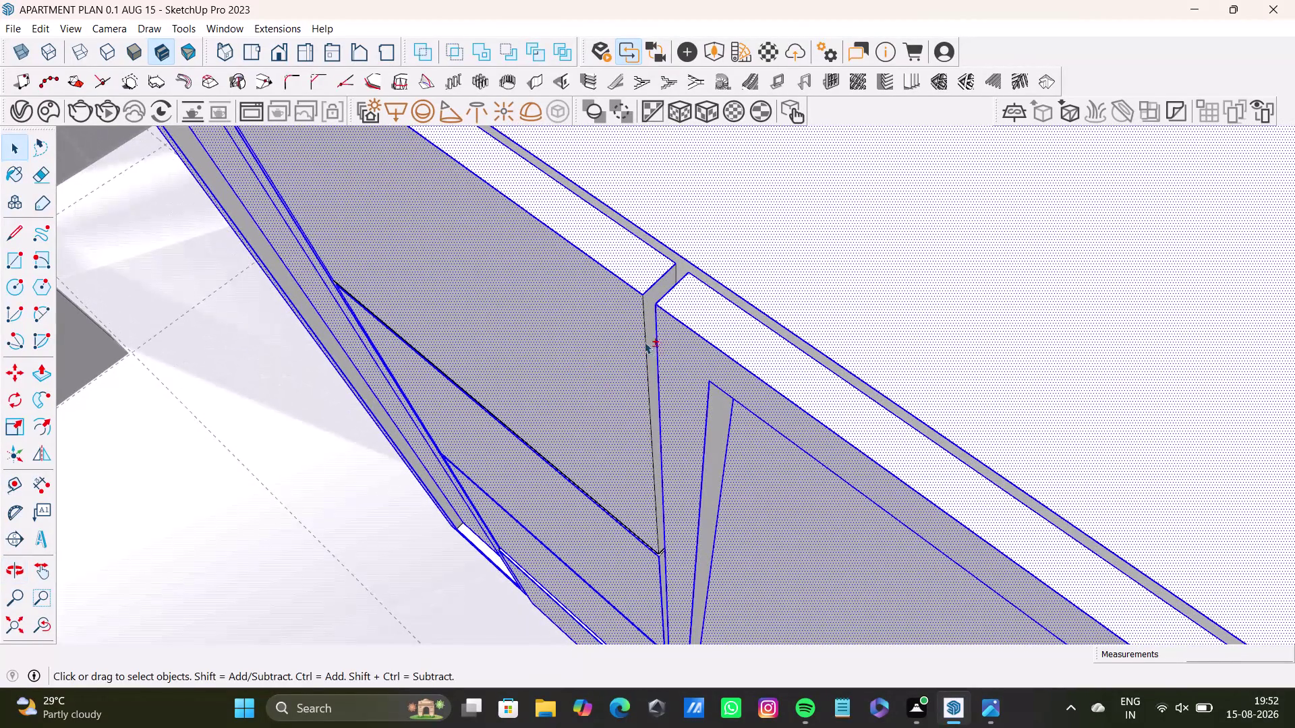
click(644, 348)
click(653, 293)
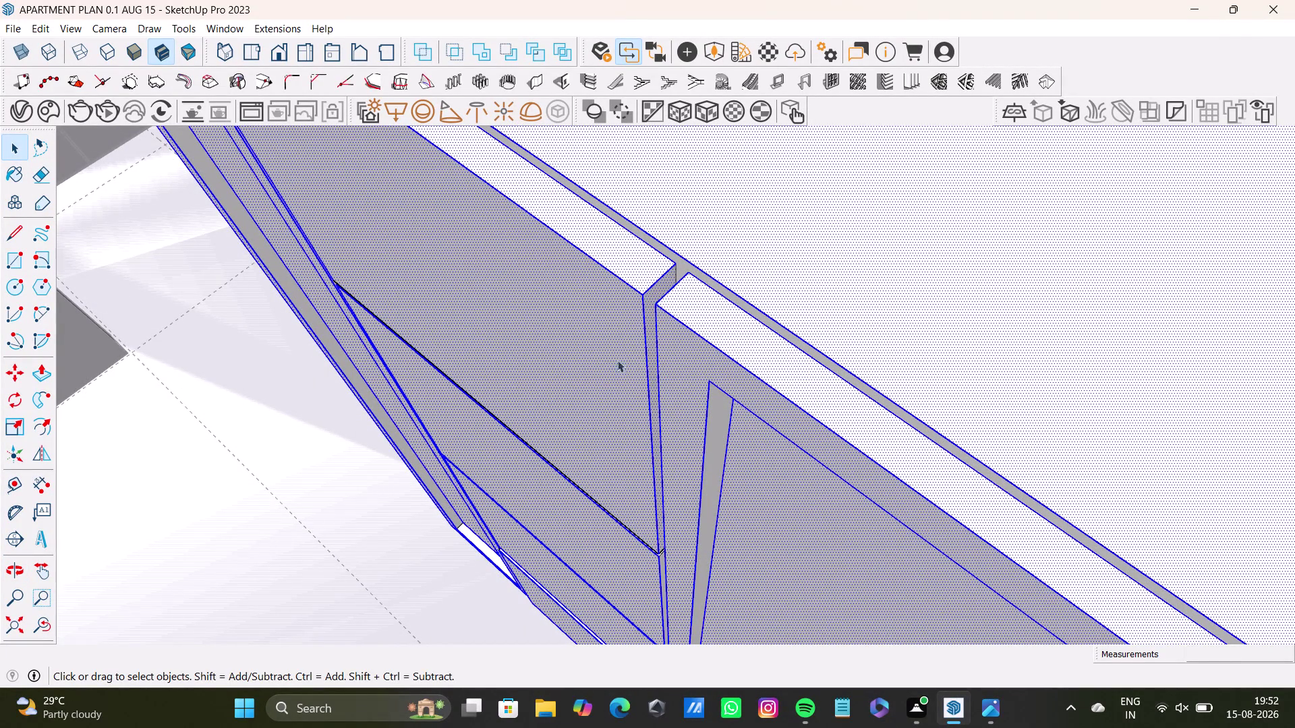
middle_drag(582, 420, 629, 344)
middle_drag(740, 393, 584, 247)
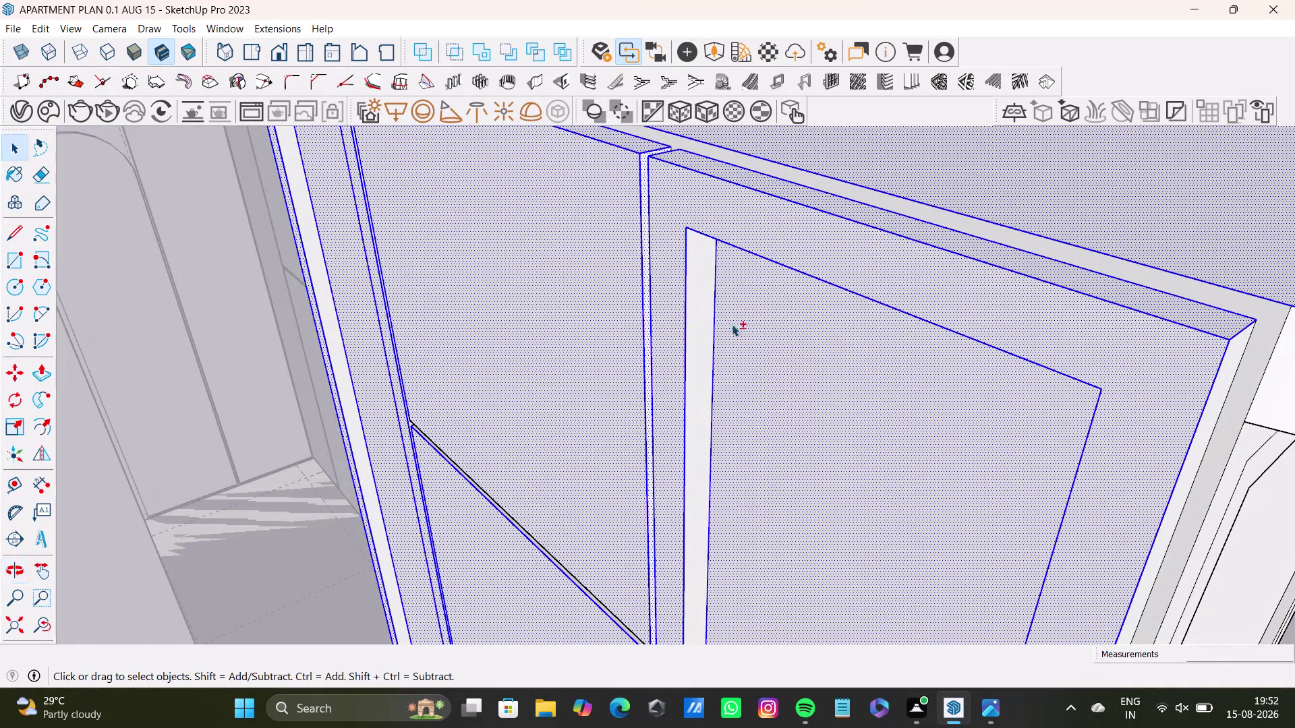
click(708, 311)
scroll(down, 3)
Toward the rounded end, add the side door frame, slab edge and inner side panel.
middle_drag(652, 417, 862, 476)
scroll(down, 3)
middle_drag(646, 471, 683, 465)
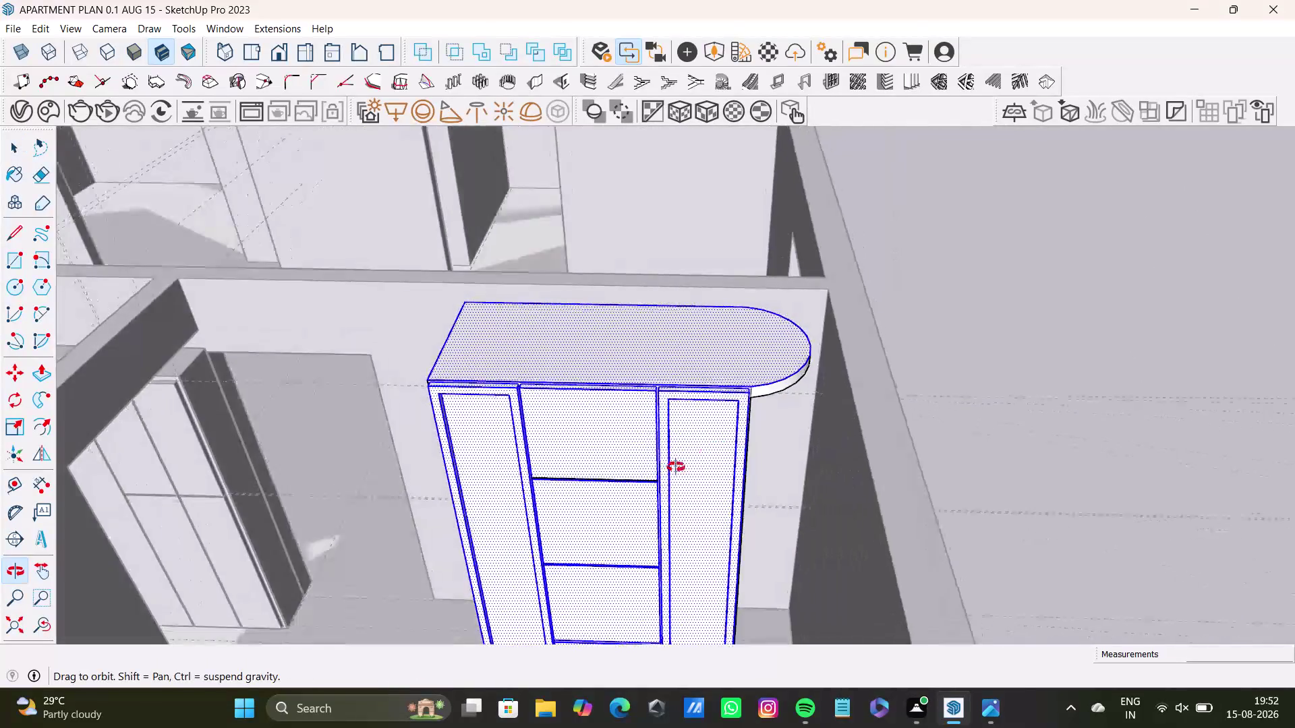
middle_drag(683, 465, 418, 510)
scroll(up, 3)
middle_drag(669, 487, 629, 571)
scroll(up, 3)
middle_drag(631, 555, 698, 484)
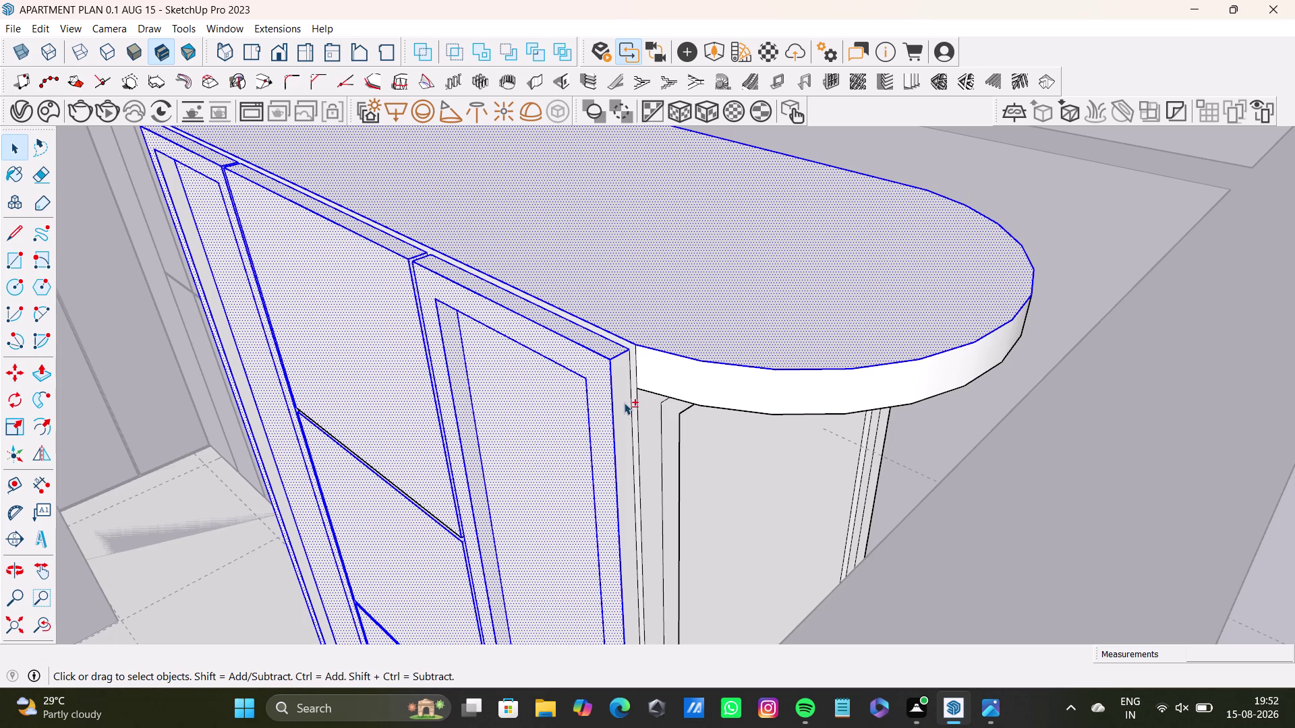
click(623, 402)
click(623, 402)
double_click(678, 375)
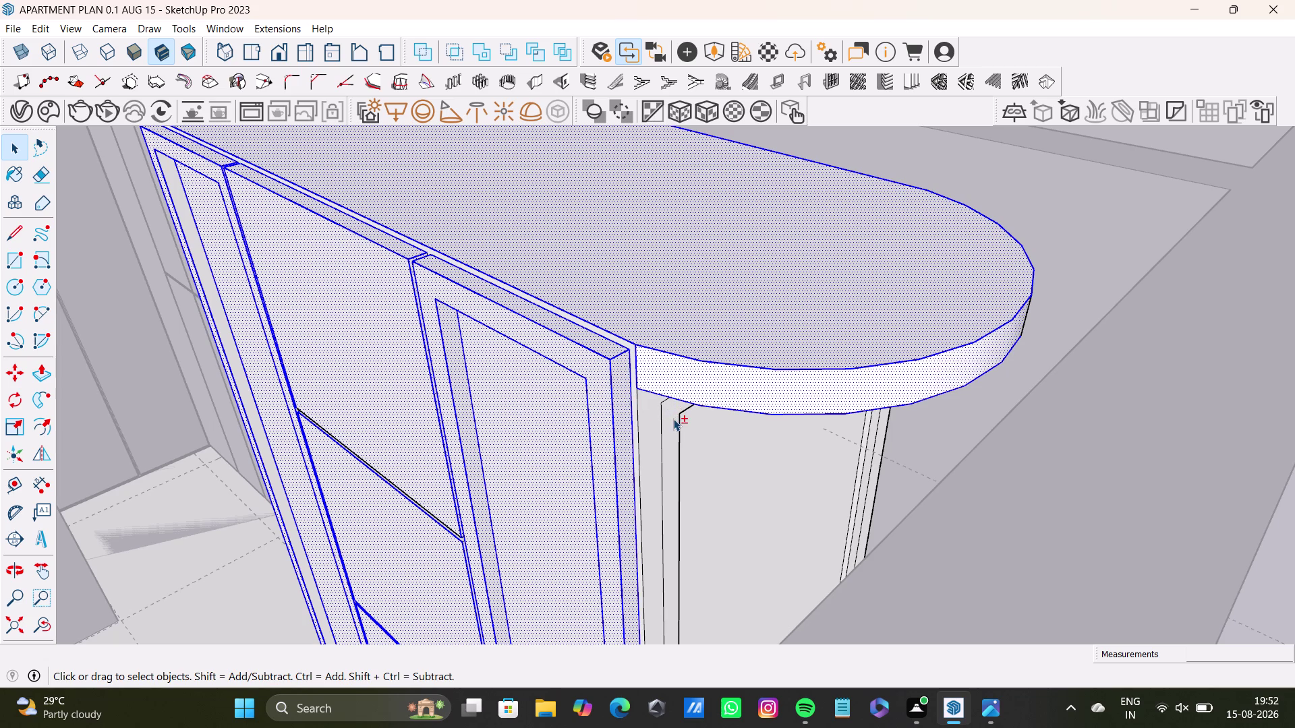
click(674, 418)
double_click(671, 423)
double_click(673, 423)
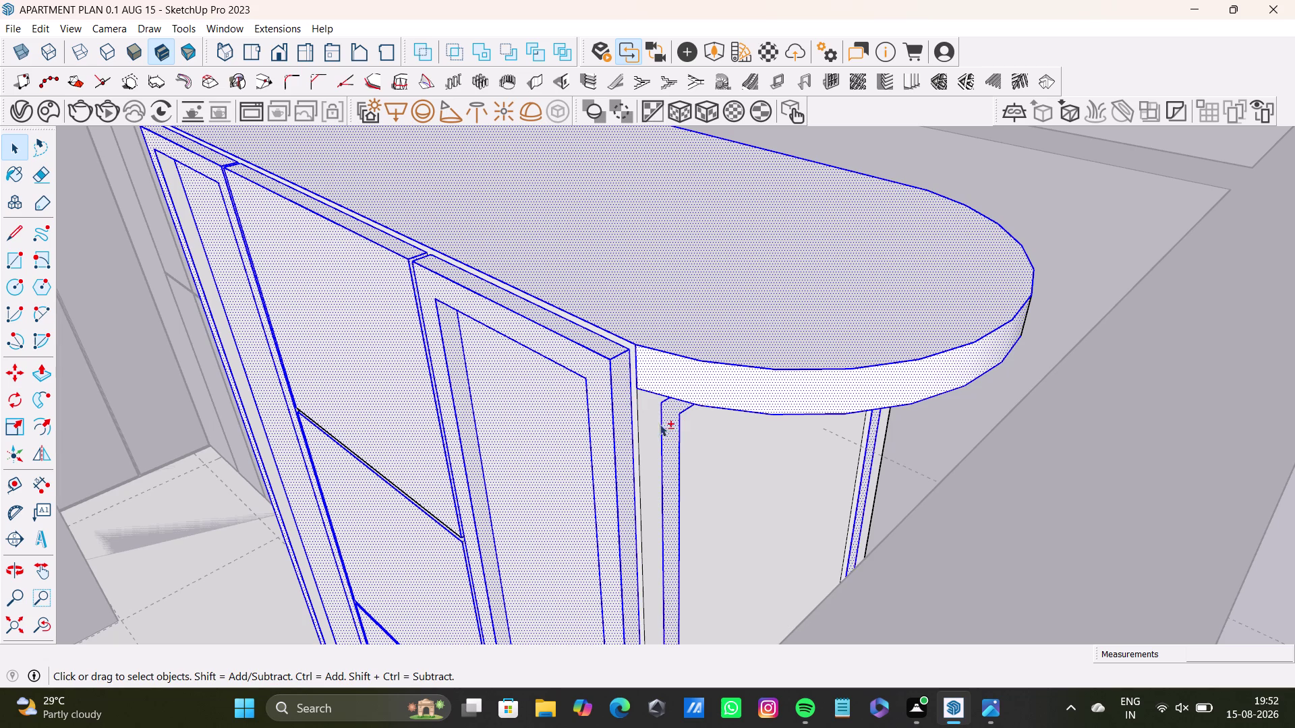
Add the curved end panel to the selection and zoom out to the whole wardrobe.
double_click(650, 424)
double_click(750, 475)
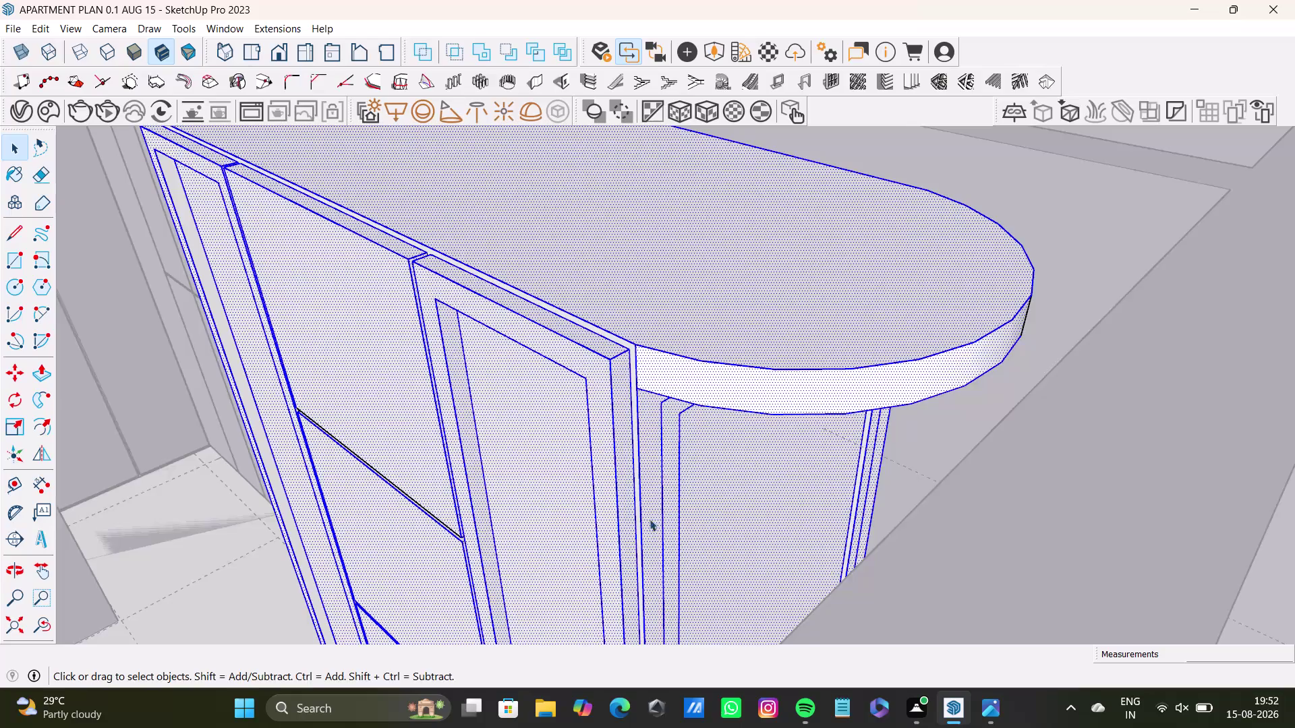
middle_drag(649, 521, 822, 629)
scroll(down, 3)
scroll(down, 3)
middle_drag(662, 515, 632, 417)
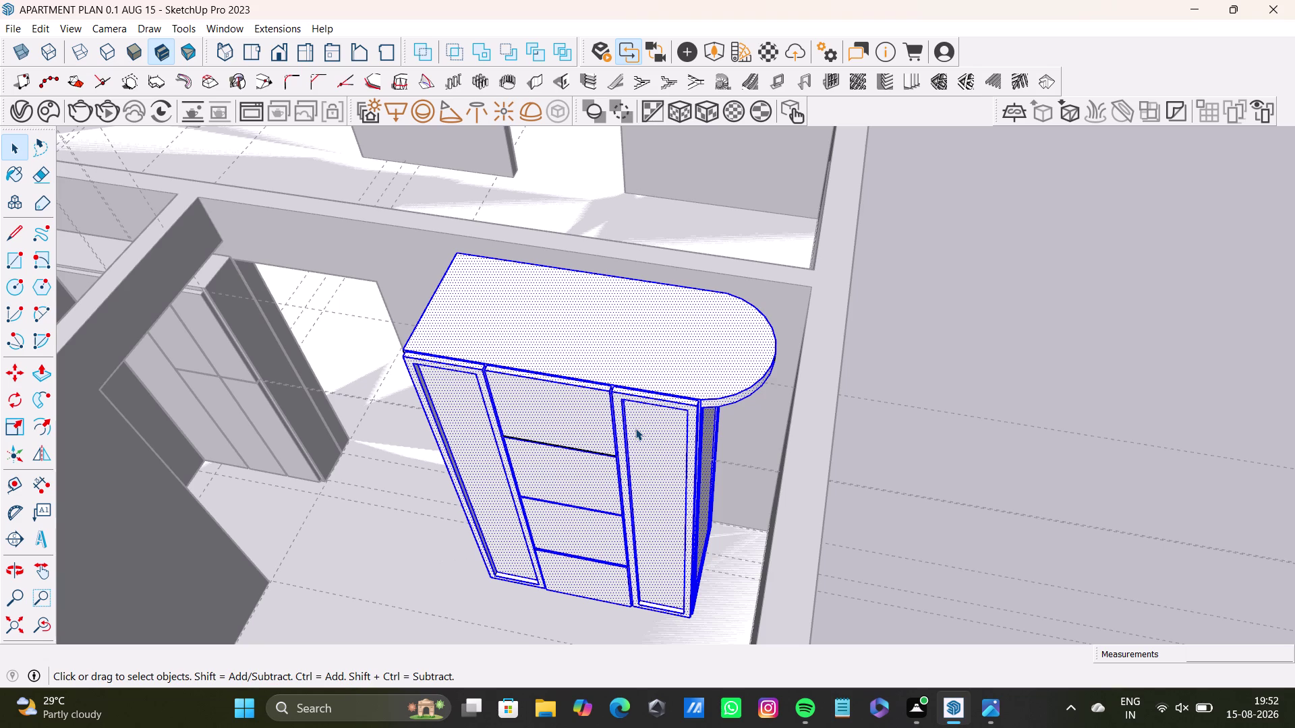
Add the wardrobe's plain side panel and two corner pieces to the selection.
middle_drag(496, 587, 794, 546)
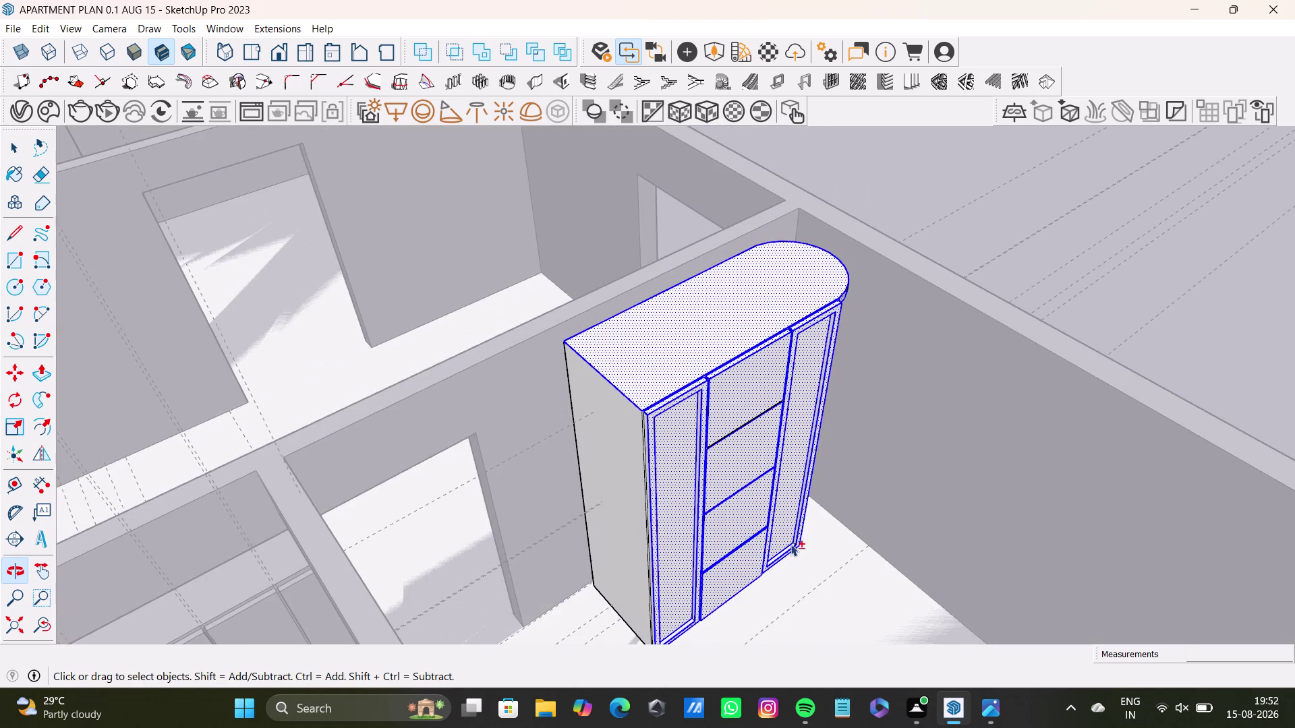
double_click(629, 456)
scroll(up, 3)
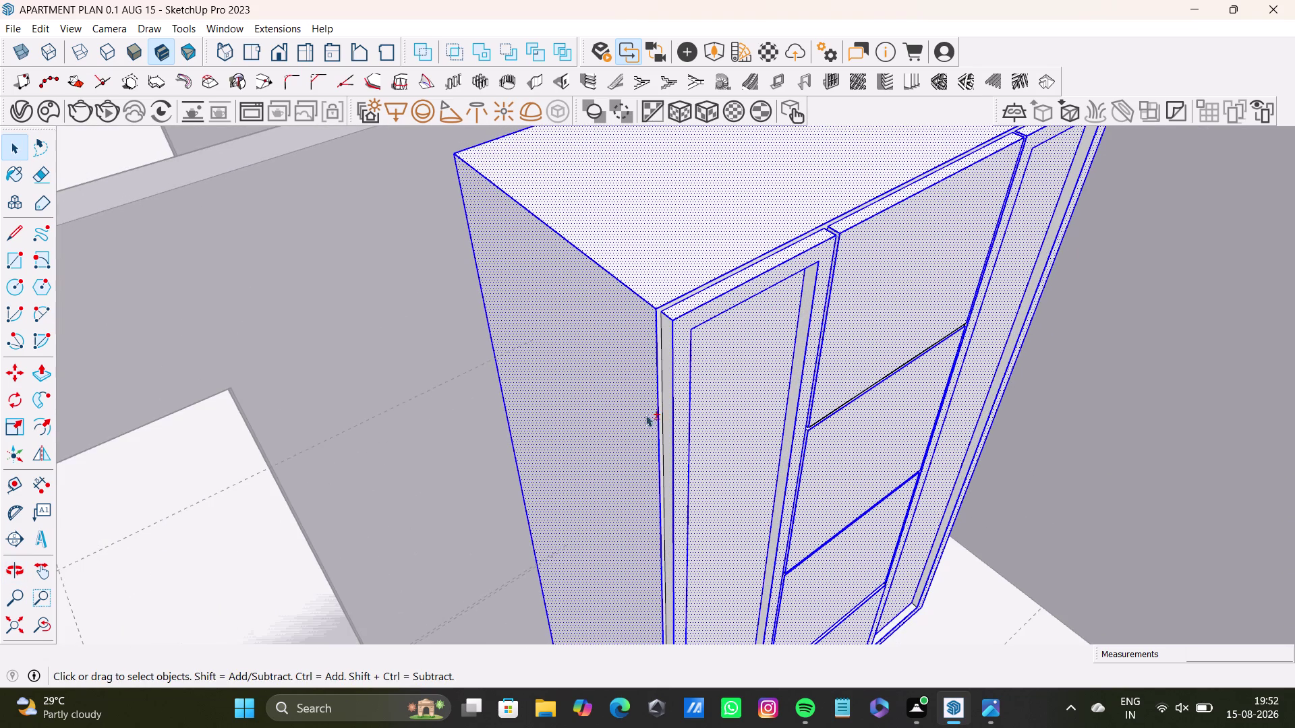
click(669, 331)
scroll(up, 3)
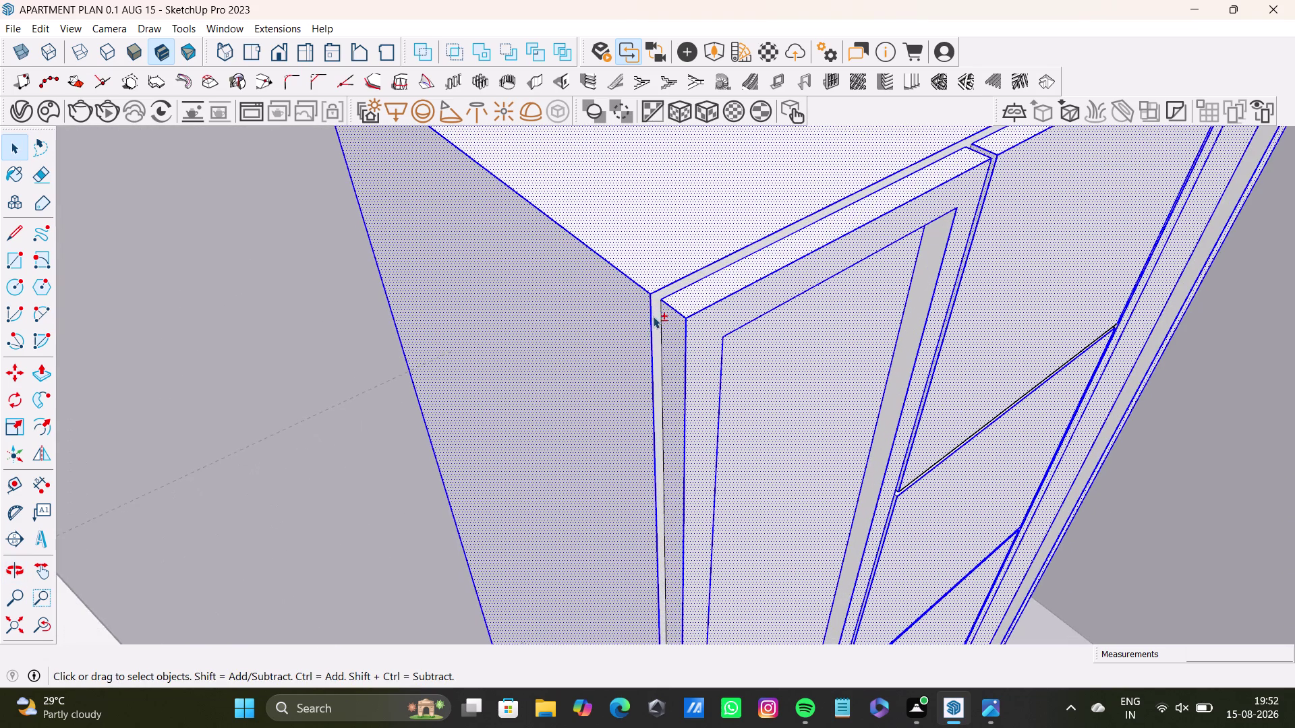
click(658, 309)
scroll(down, 3)
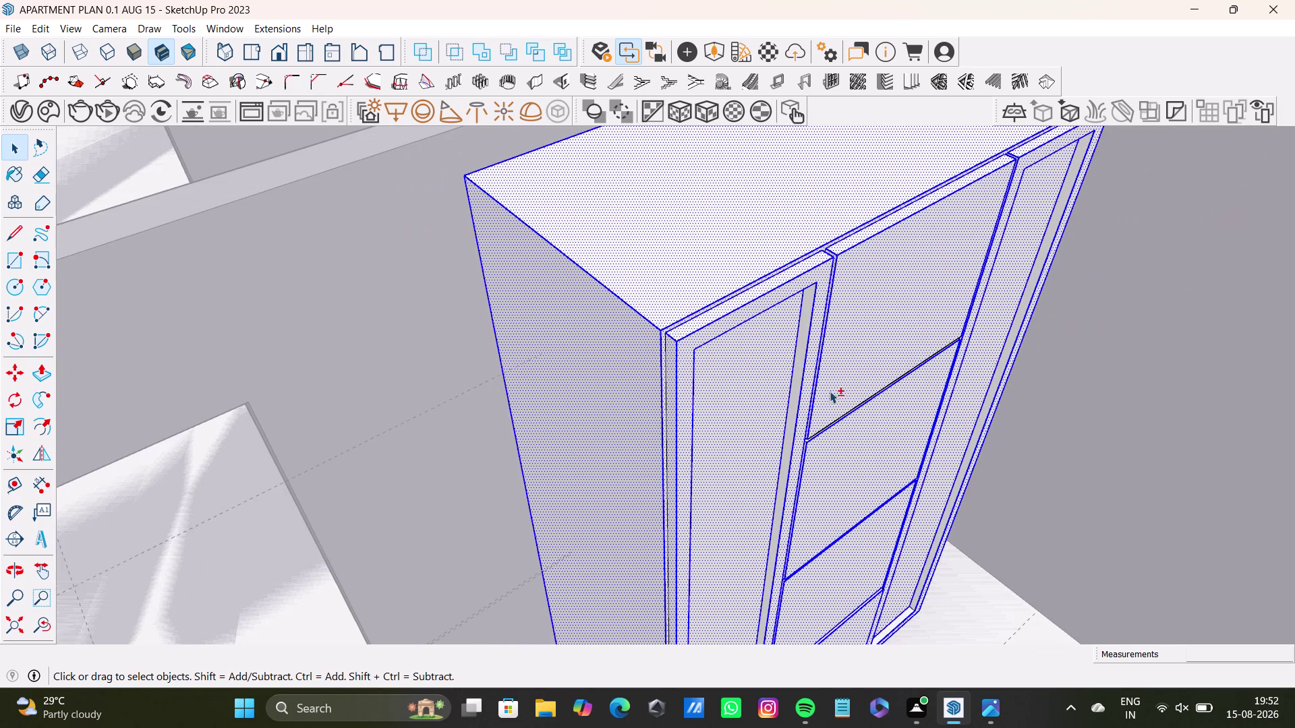
Add the left door frame to the selection and start the Rotate tool (Q).
click(804, 315)
scroll(down, 3)
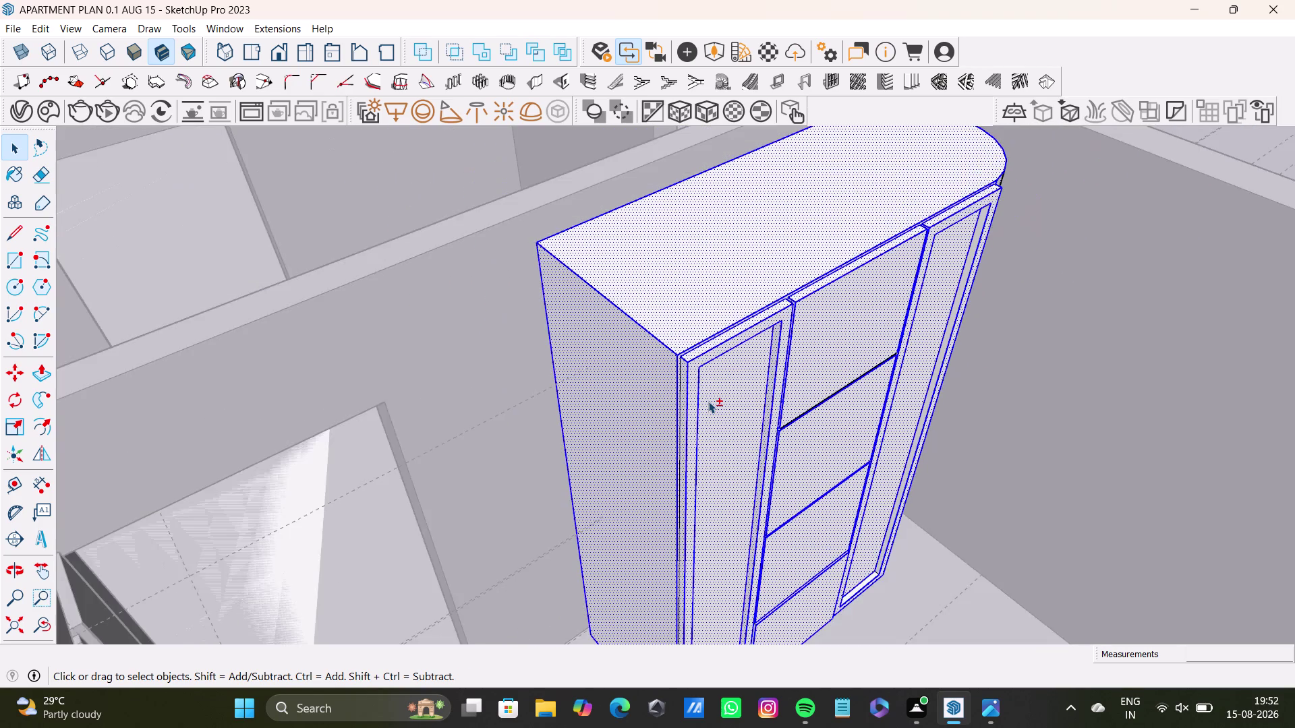
scroll(down, 3)
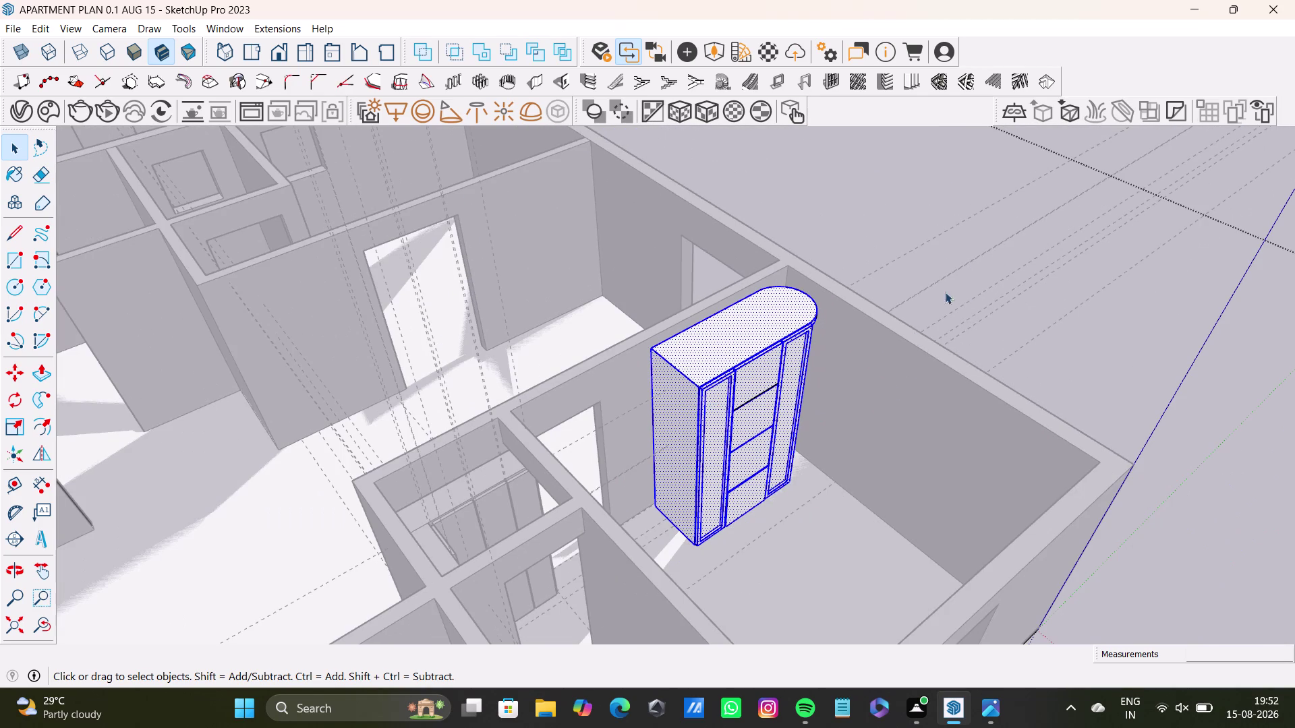
key(q)
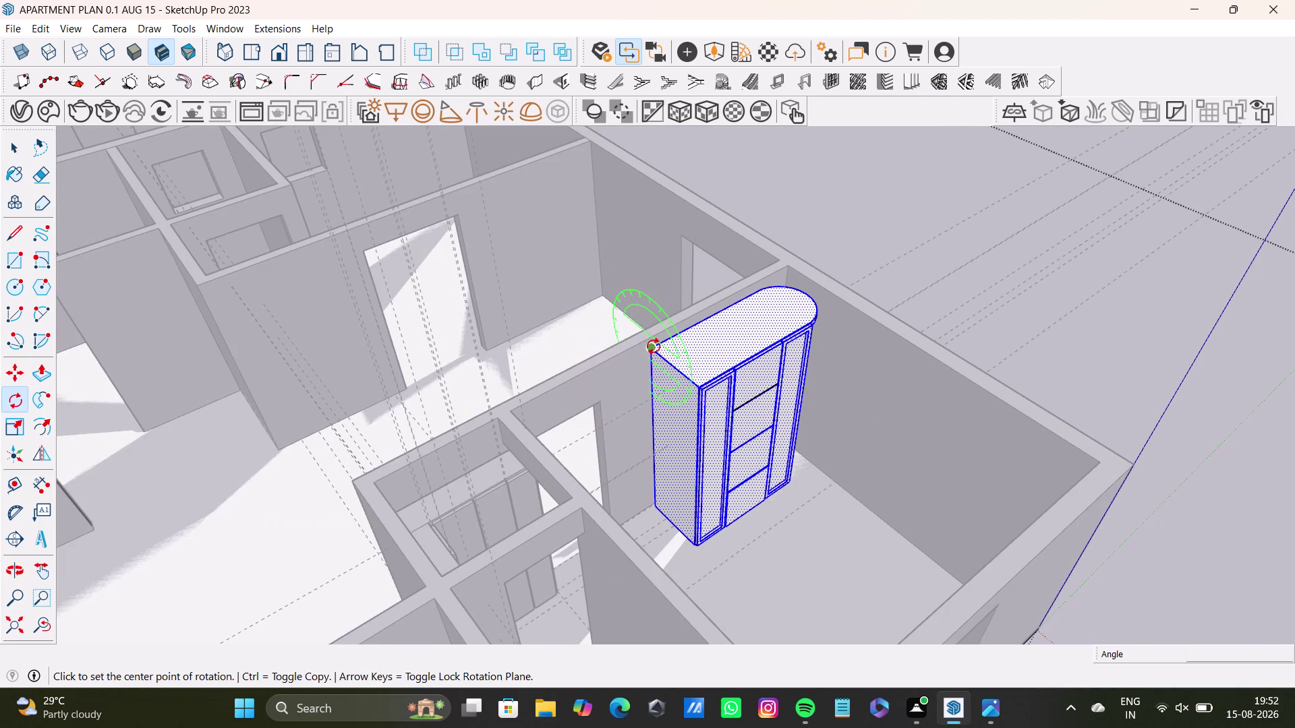
click(653, 346)
click(704, 383)
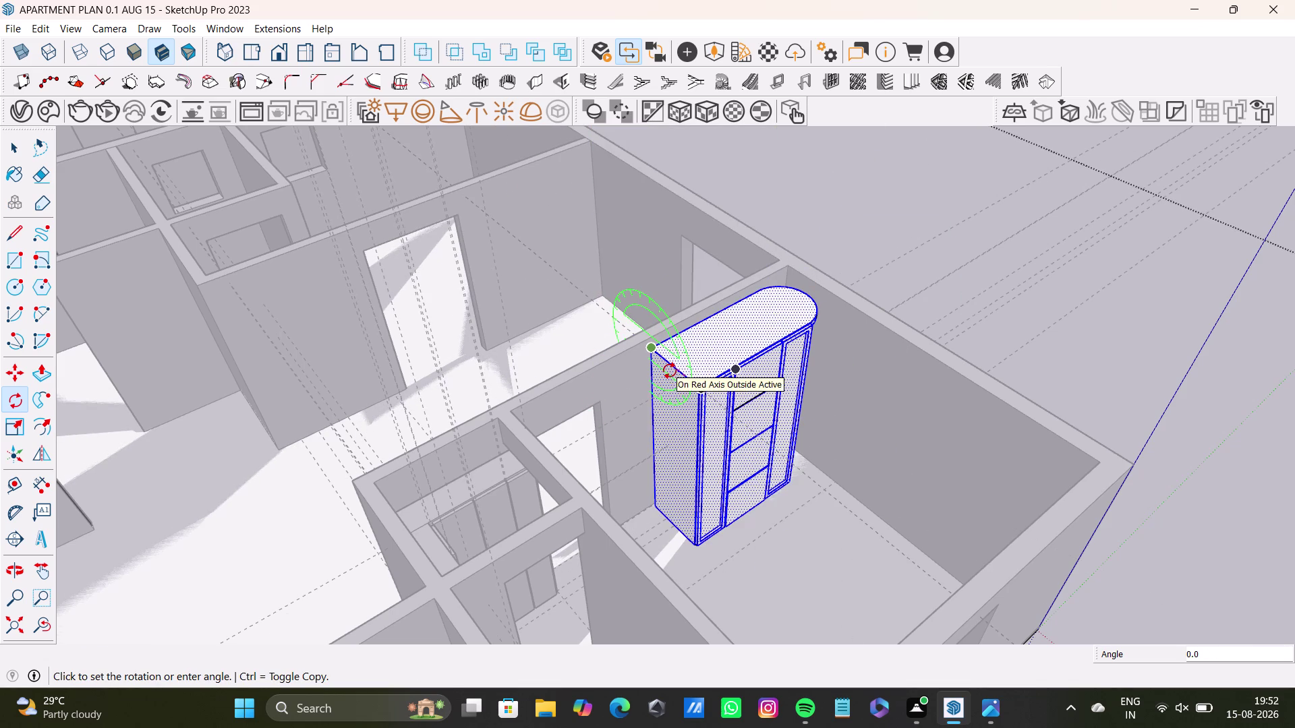
key(space)
middle_drag(732, 494, 601, 445)
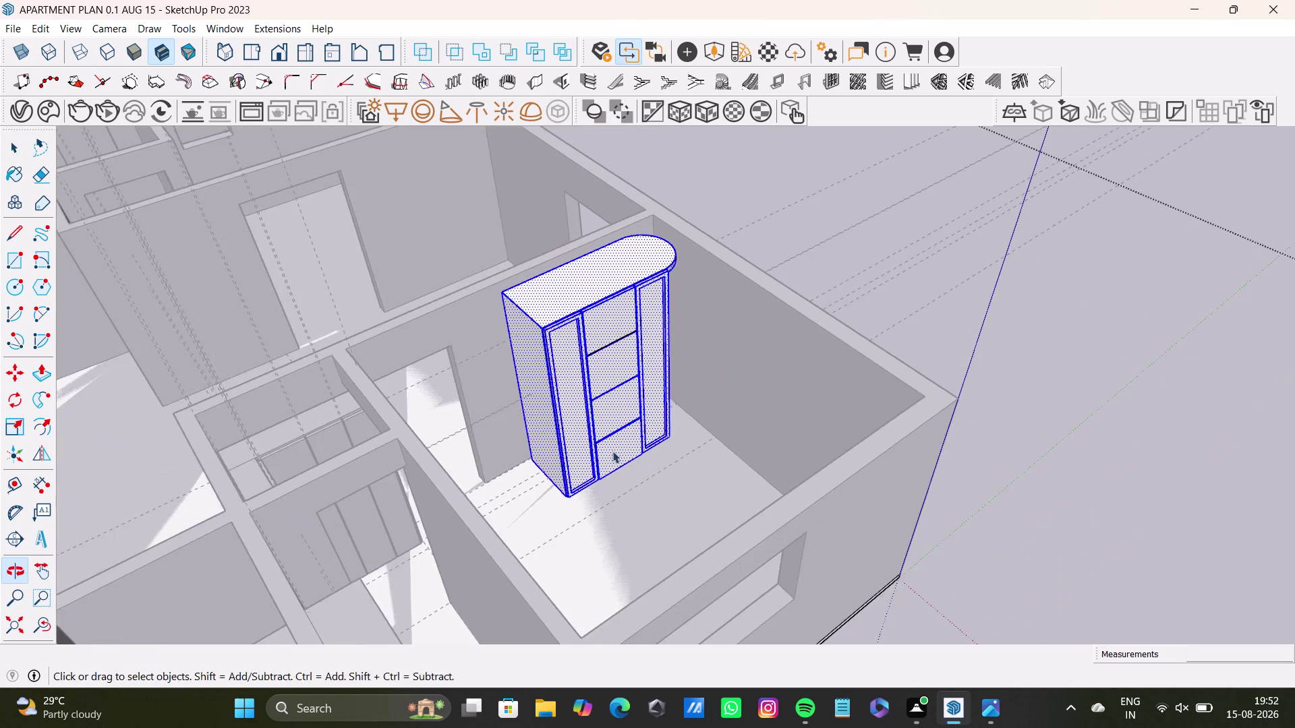
middle_drag(614, 458, 392, 515)
middle_drag(729, 370, 722, 479)
middle_drag(744, 497, 441, 490)
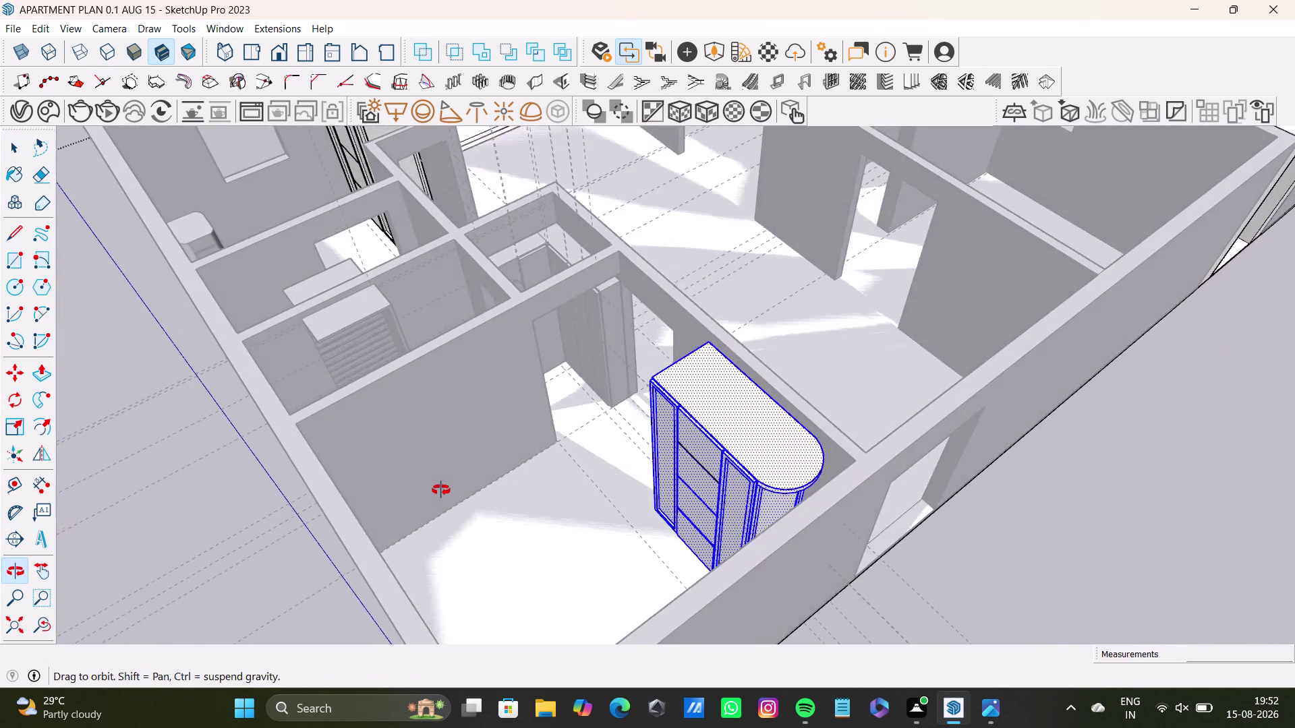
middle_drag(441, 490, 826, 407)
middle_drag(654, 450, 751, 429)
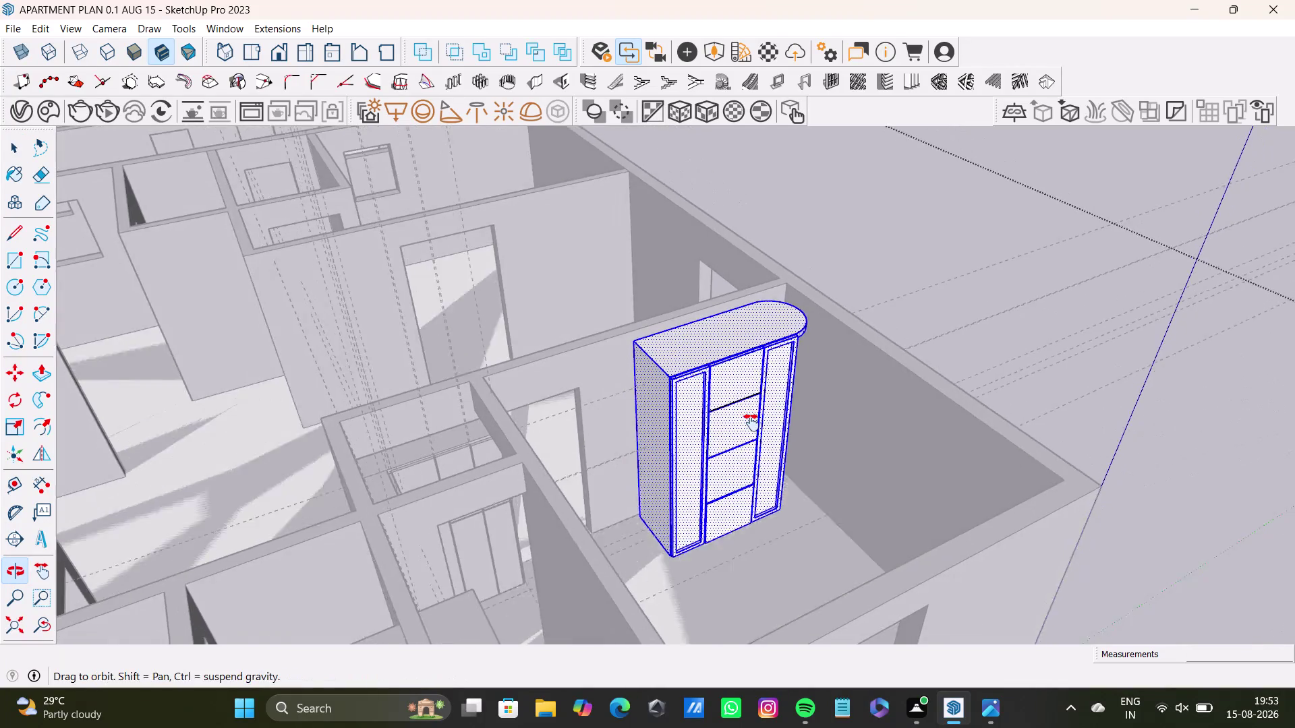
middle_drag(750, 429, 762, 395)
scroll(up, 3)
middle_drag(726, 492, 880, 514)
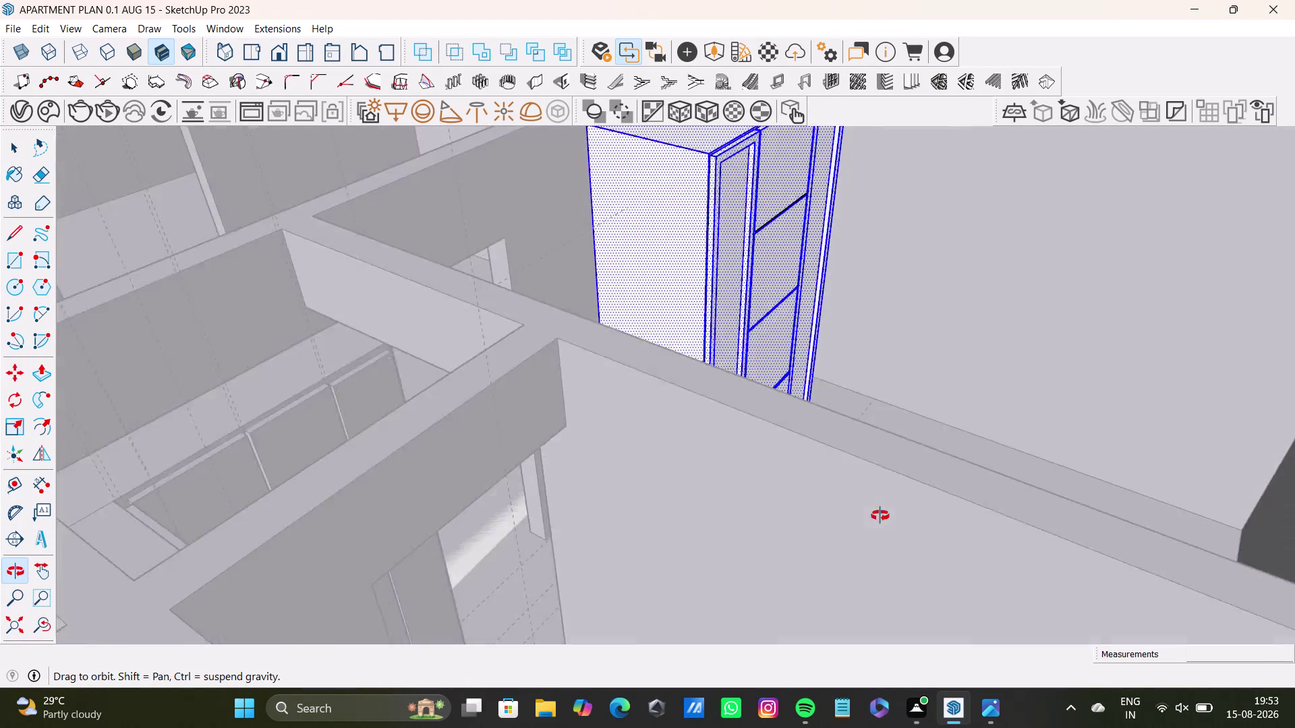
middle_drag(880, 514, 880, 516)
scroll(up, 3)
middle_drag(511, 473, 725, 445)
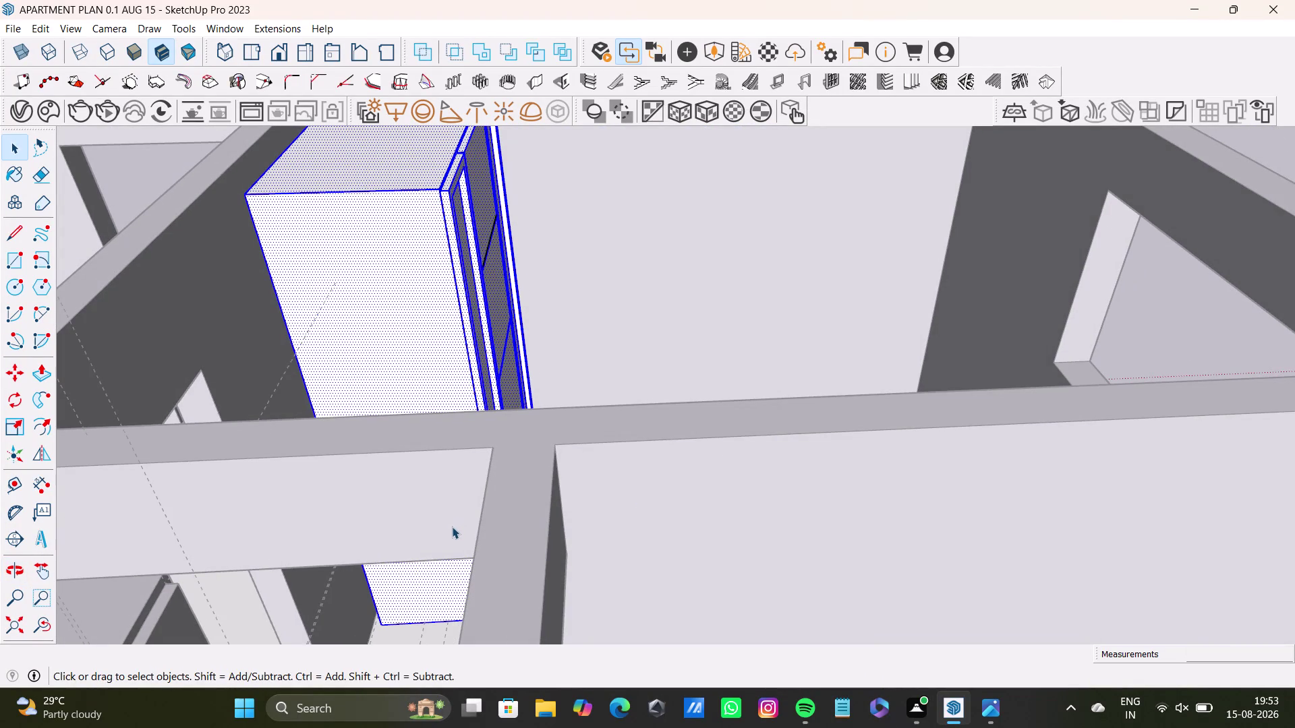
middle_drag(452, 527, 500, 418)
scroll(up, 3)
middle_drag(439, 516, 503, 413)
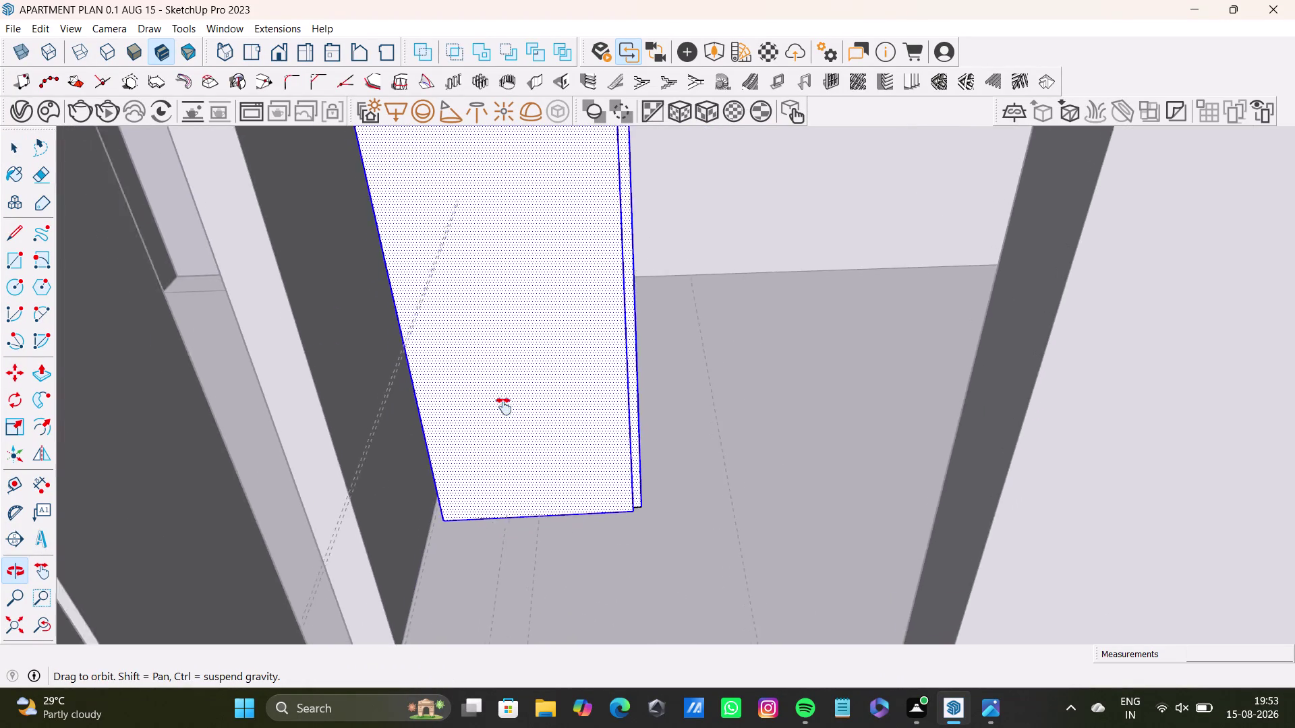
middle_drag(503, 414, 495, 454)
scroll(down, 3)
scroll(down, 3)
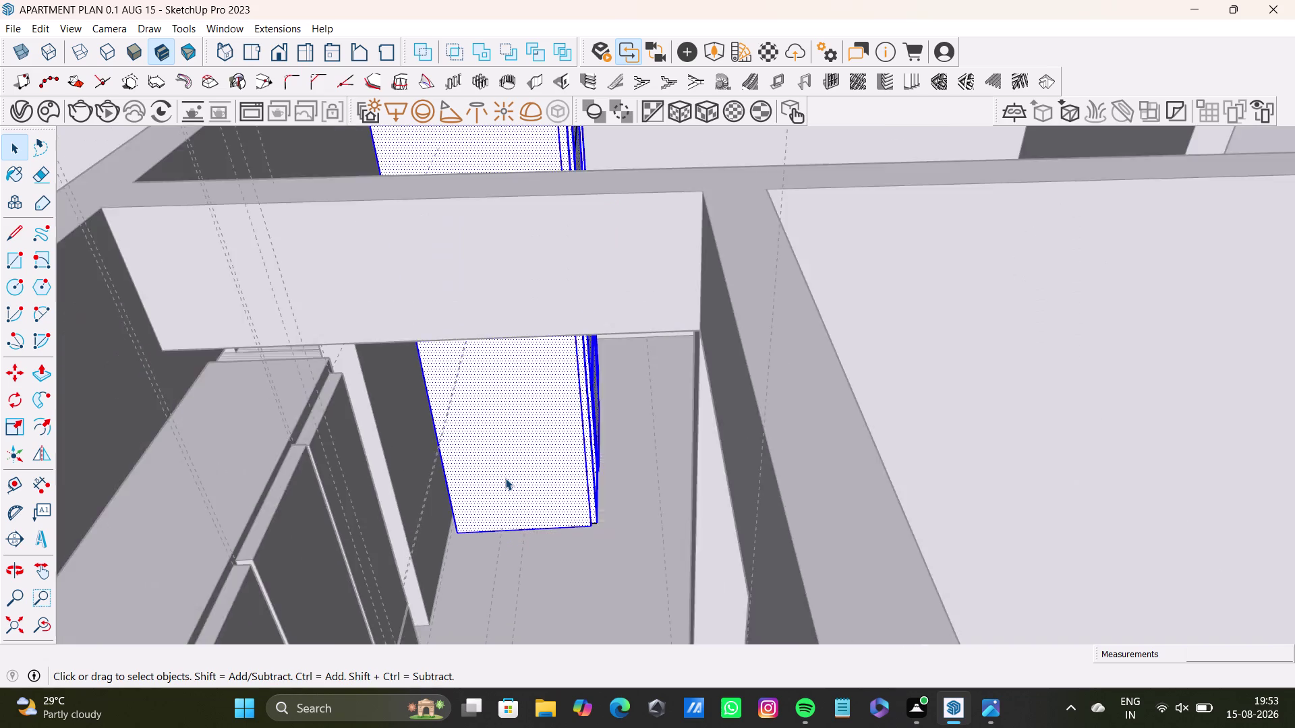
scroll(down, 3)
middle_drag(513, 472, 499, 520)
middle_drag(543, 496, 307, 530)
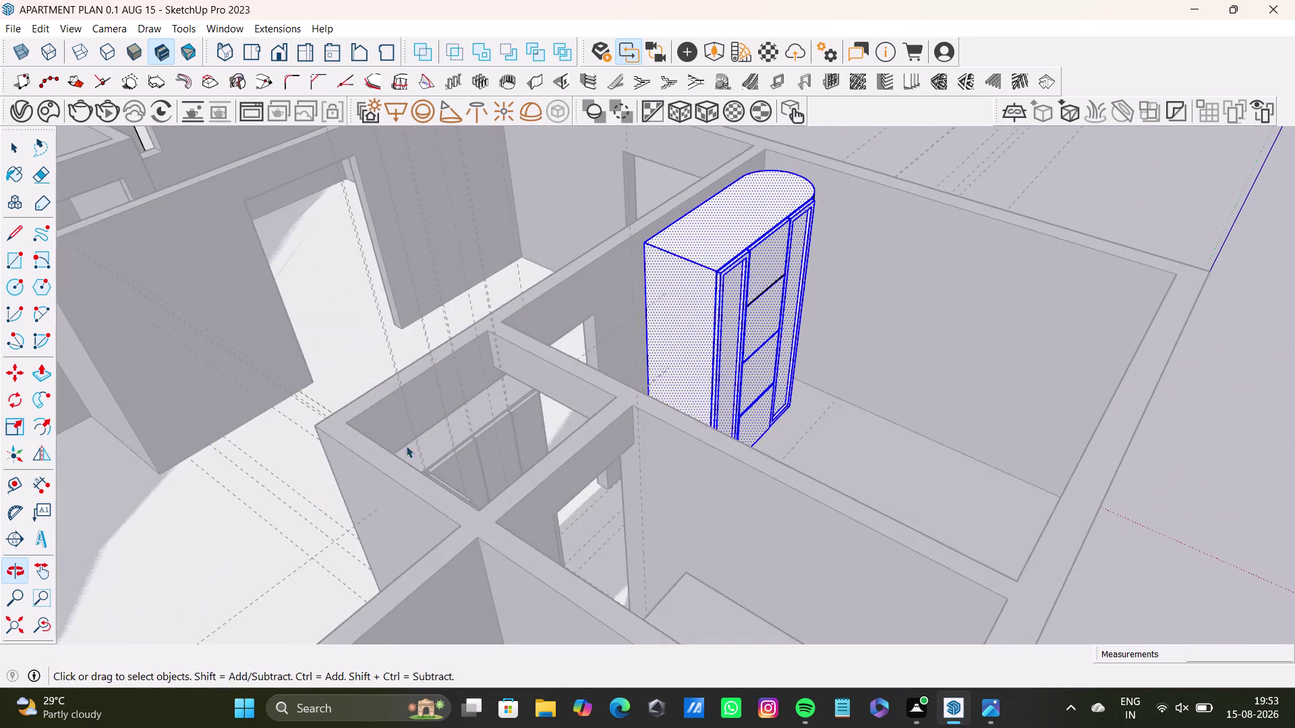
middle_drag(565, 386, 462, 529)
key(space)
click(765, 193)
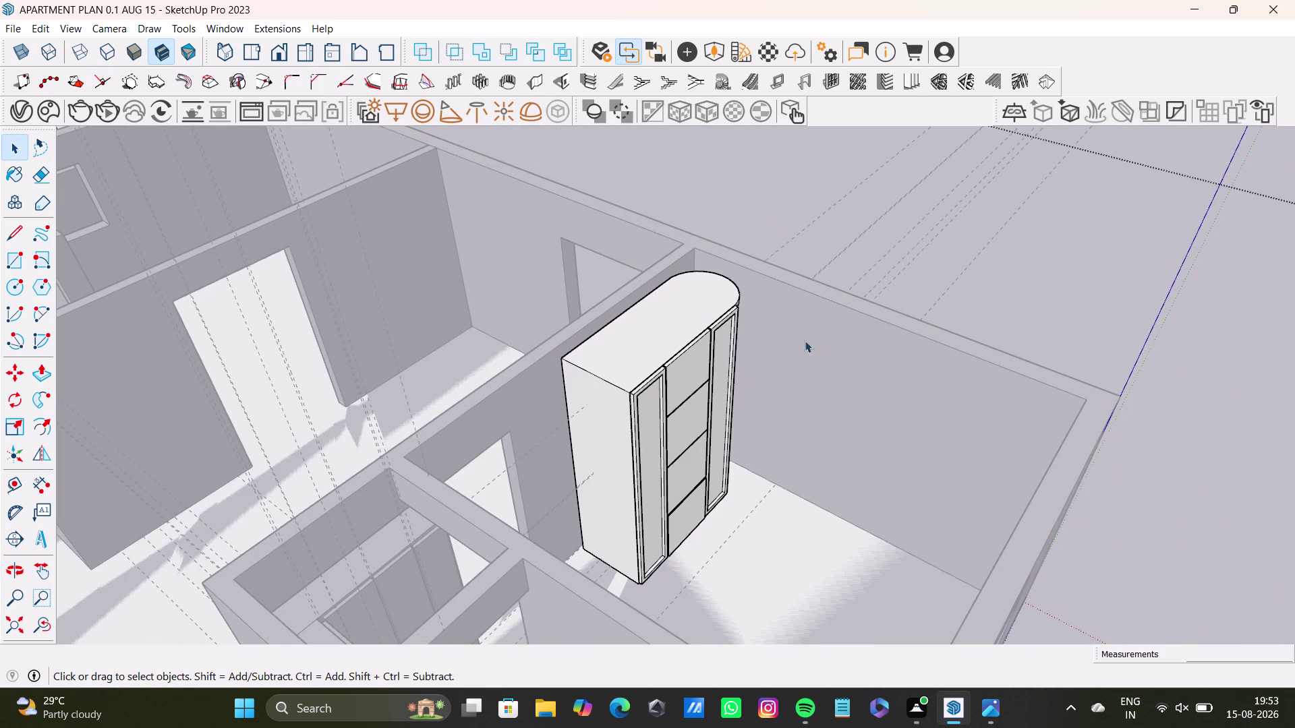
key(space)
middle_drag(967, 290, 741, 373)
key(space)
click(768, 222)
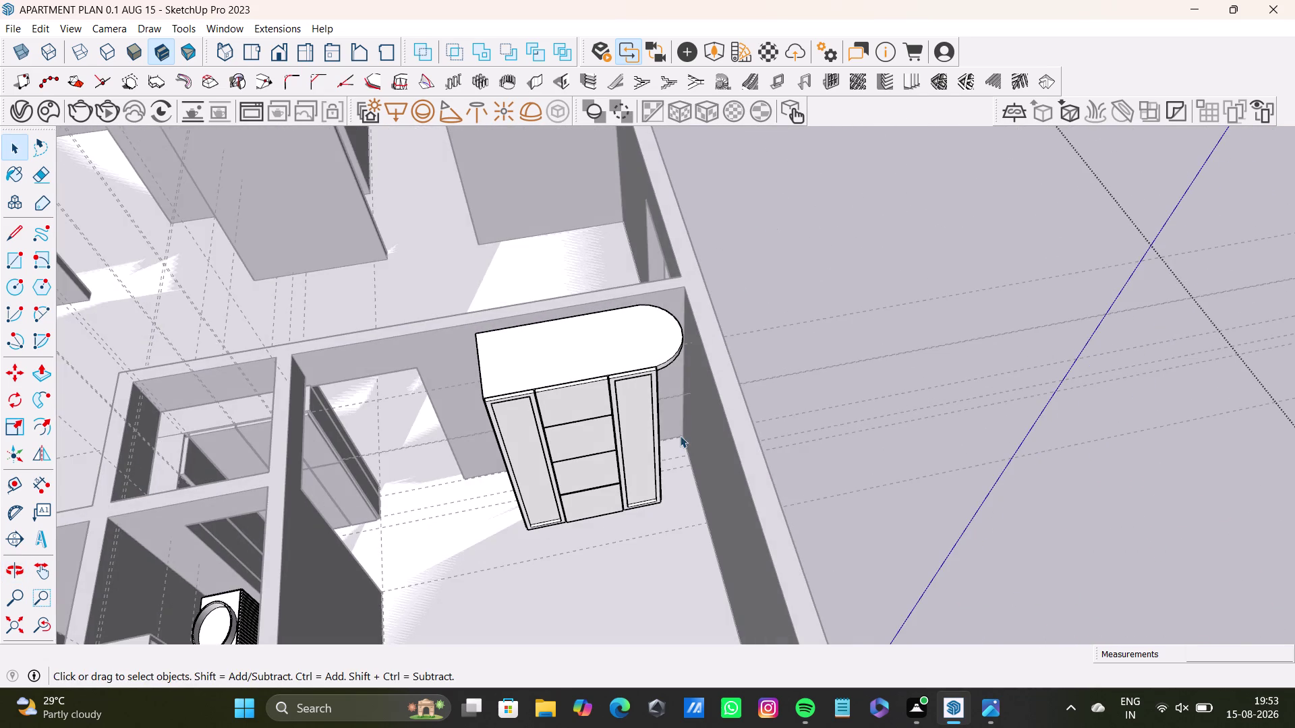
scroll(up, 3)
middle_drag(675, 436, 799, 409)
middle_drag(790, 443, 644, 471)
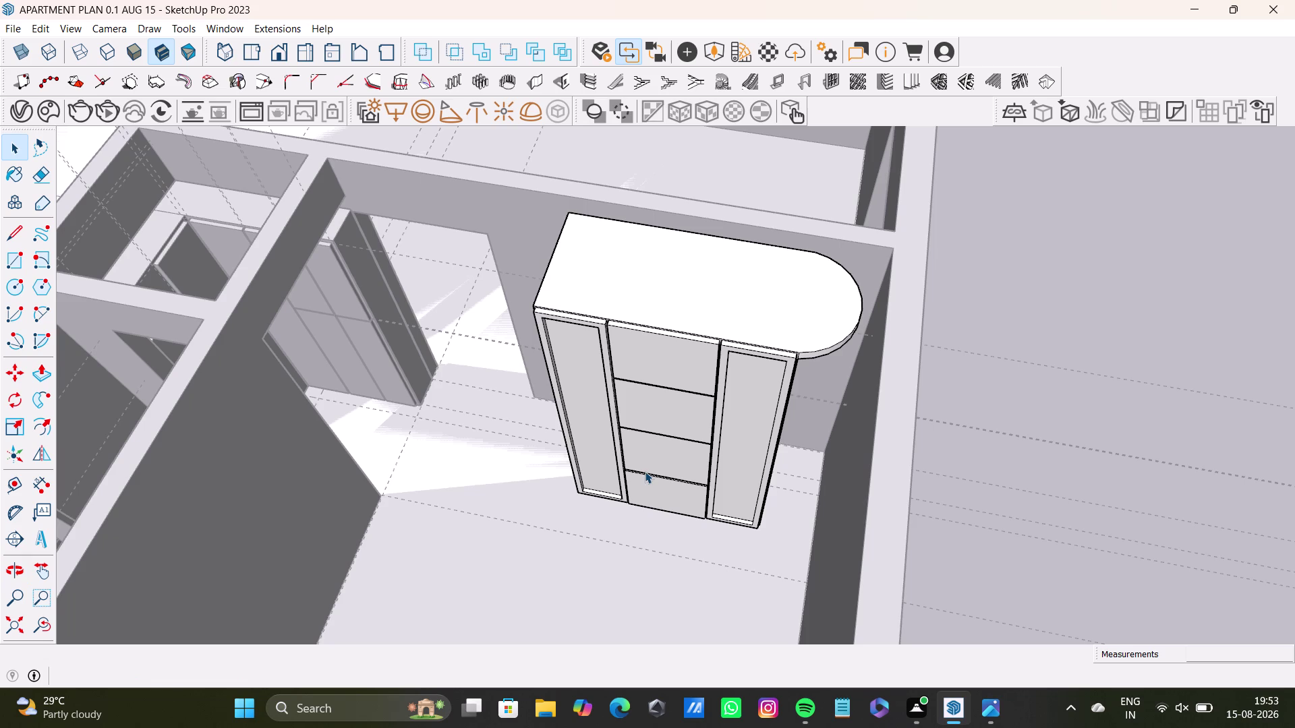
key(q)
key(space)
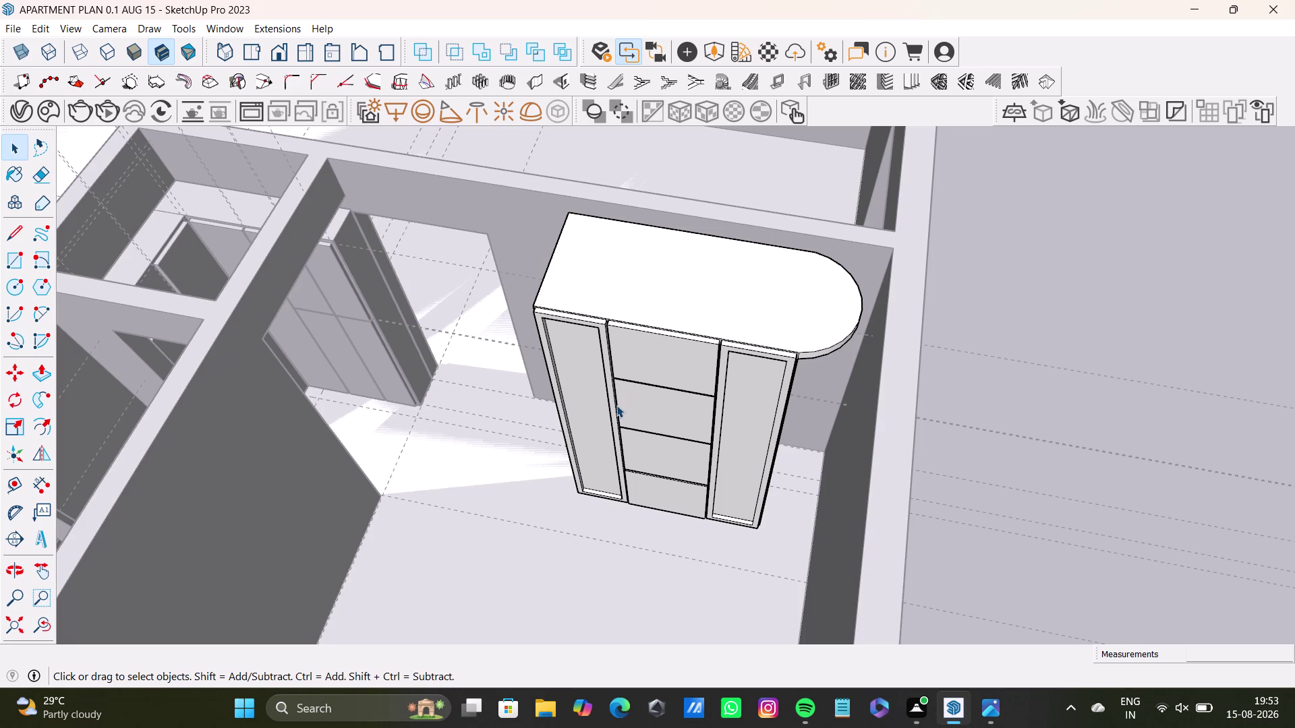
key(space)
click(1103, 417)
click(1006, 394)
key(space)
double_click(827, 435)
click(1043, 354)
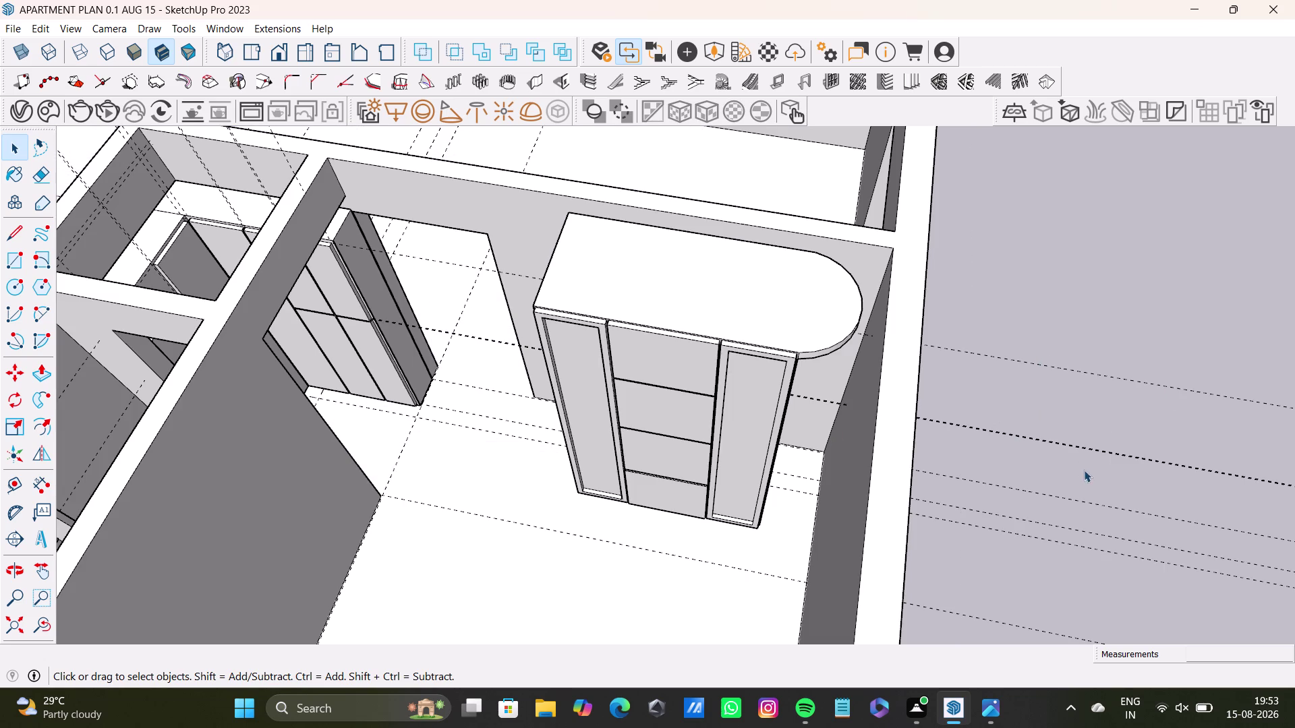
middle_drag(1084, 473, 971, 497)
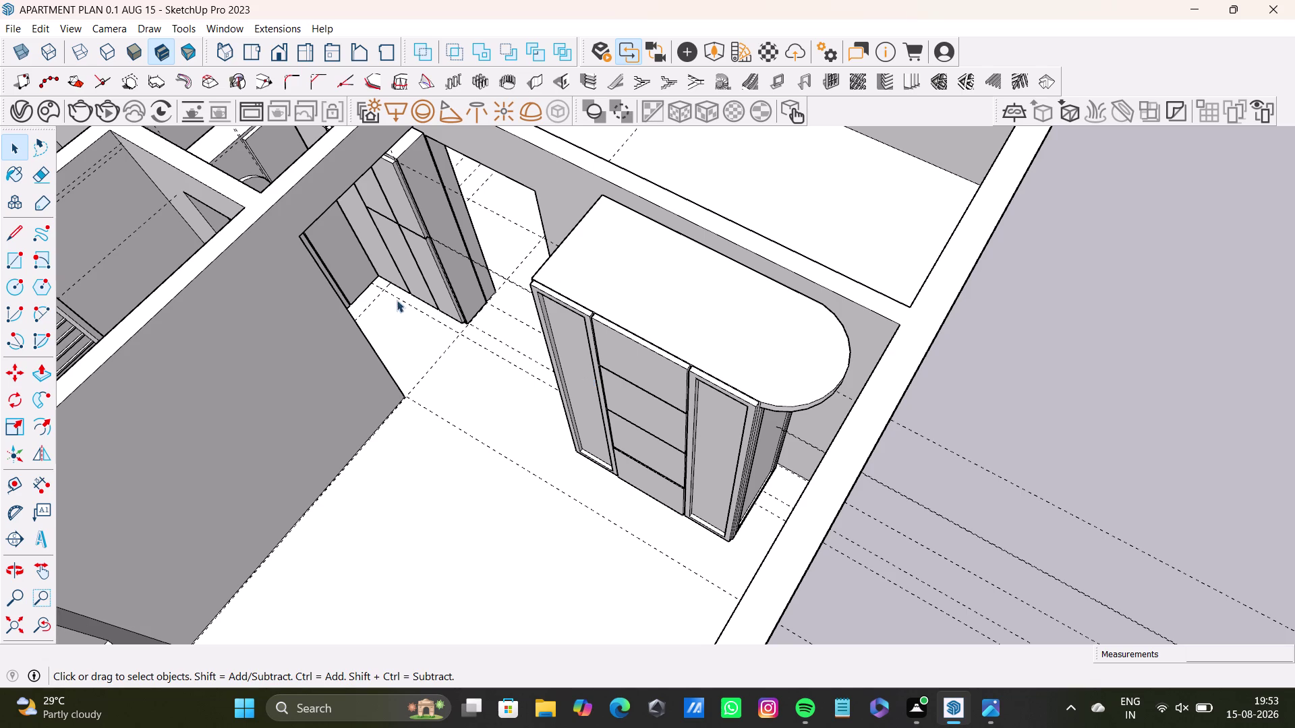
middle_drag(574, 346, 654, 375)
middle_drag(641, 420, 751, 350)
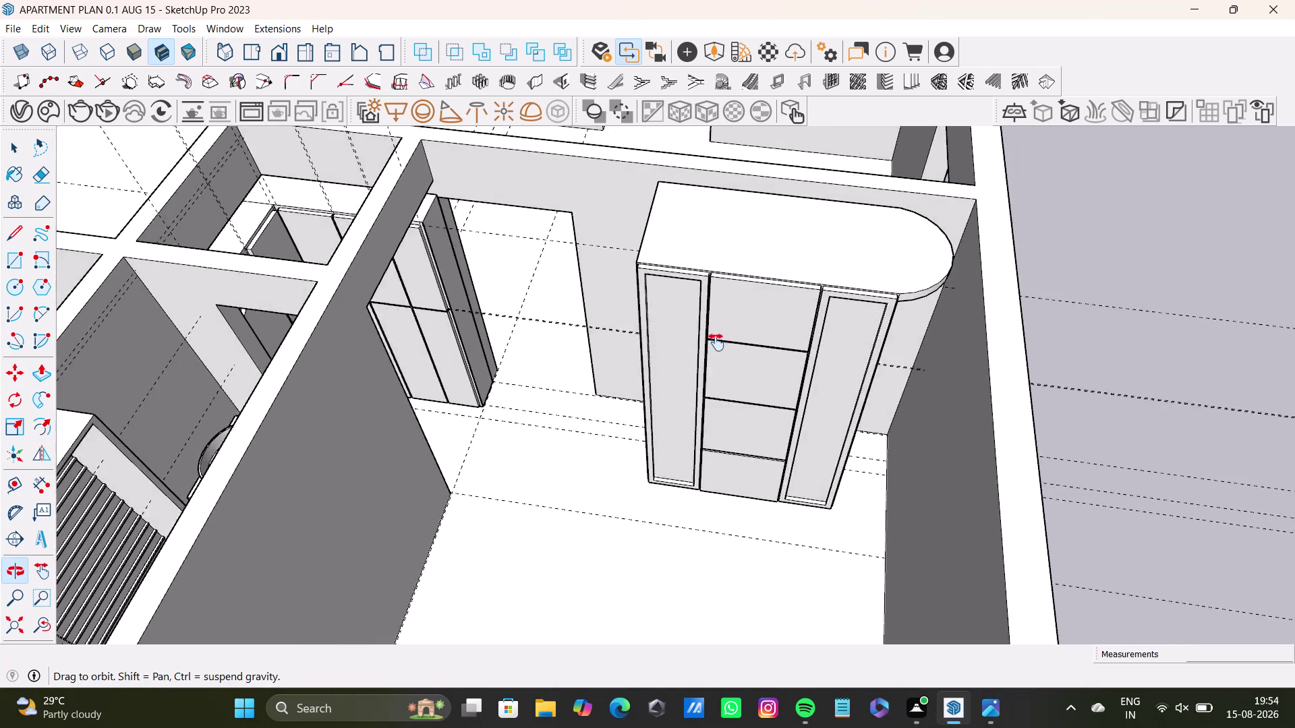
middle_drag(752, 350, 552, 374)
middle_drag(552, 373, 666, 336)
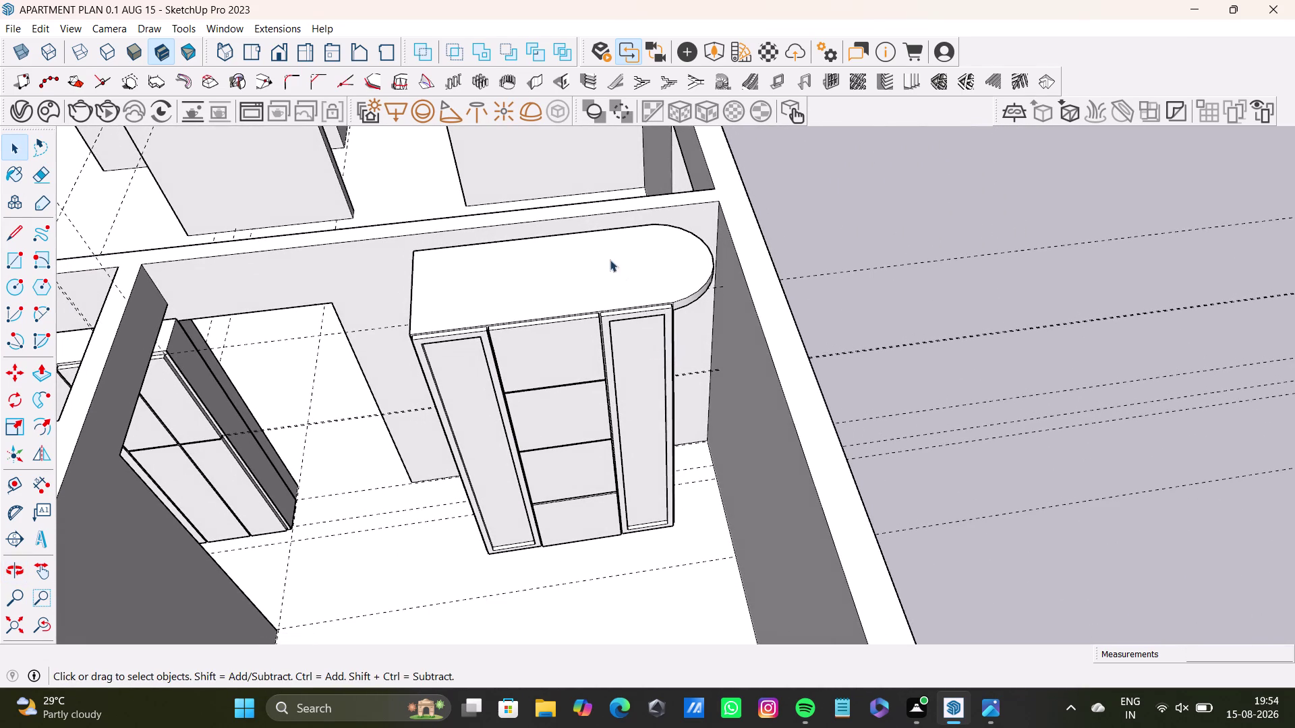
double_click(627, 278)
double_click(628, 277)
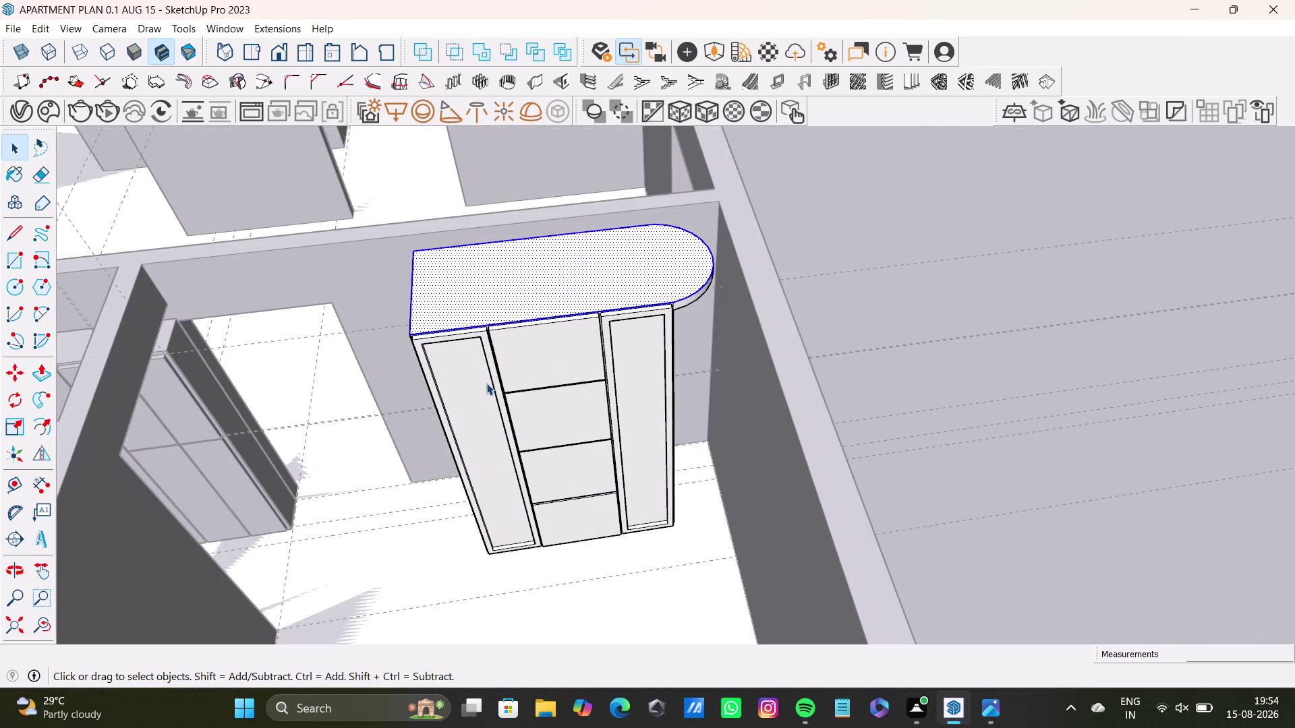
double_click(485, 380)
double_click(518, 348)
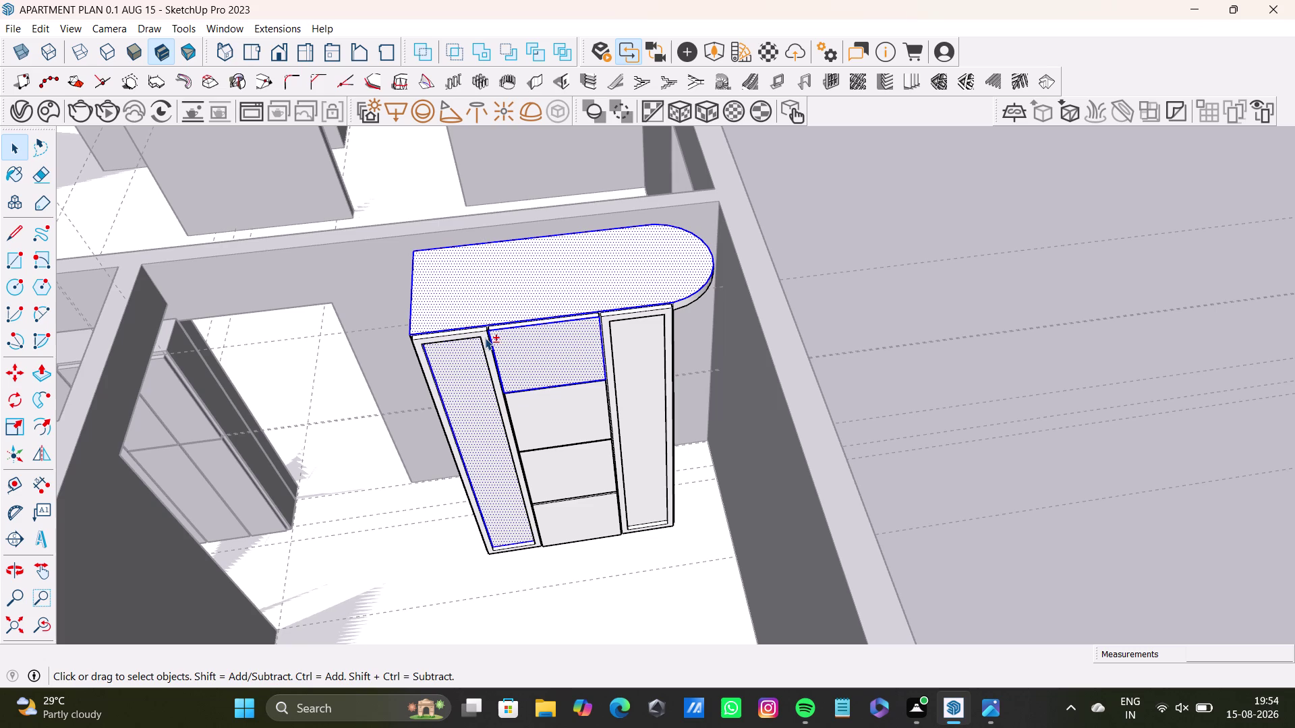
double_click(485, 337)
double_click(617, 332)
double_click(607, 326)
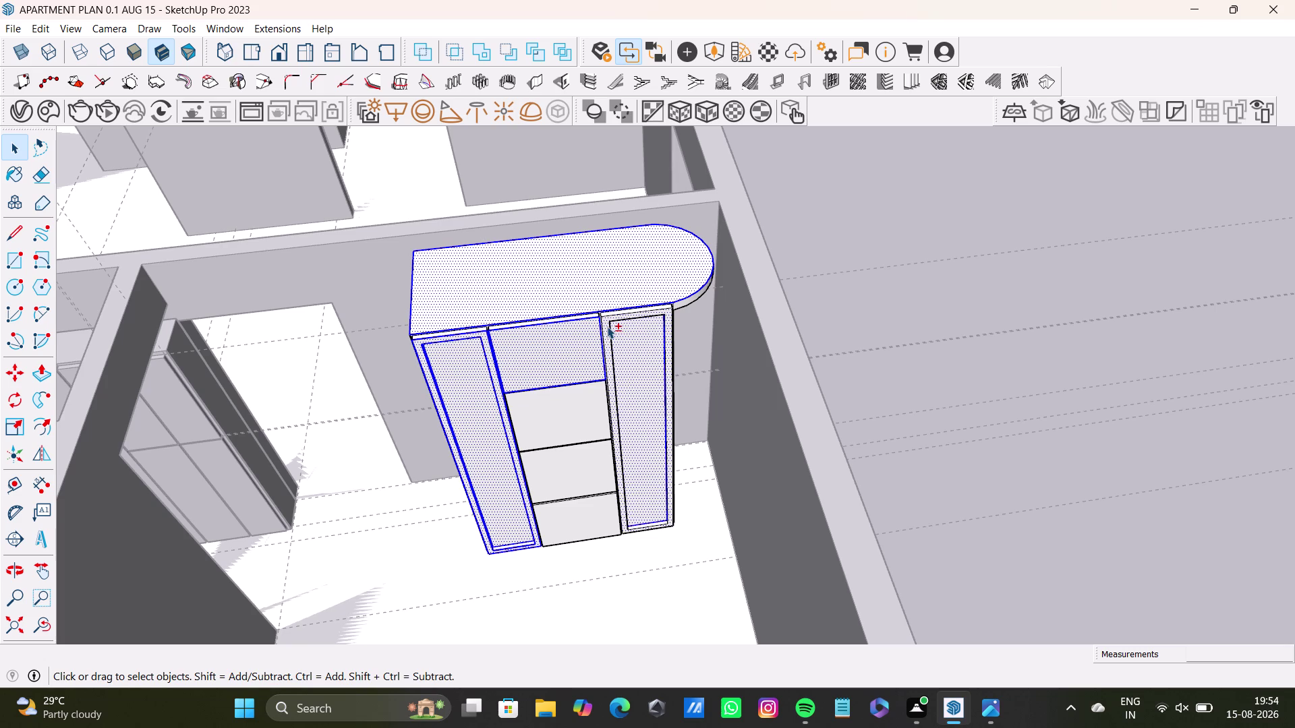
double_click(581, 412)
double_click(593, 466)
double_click(594, 510)
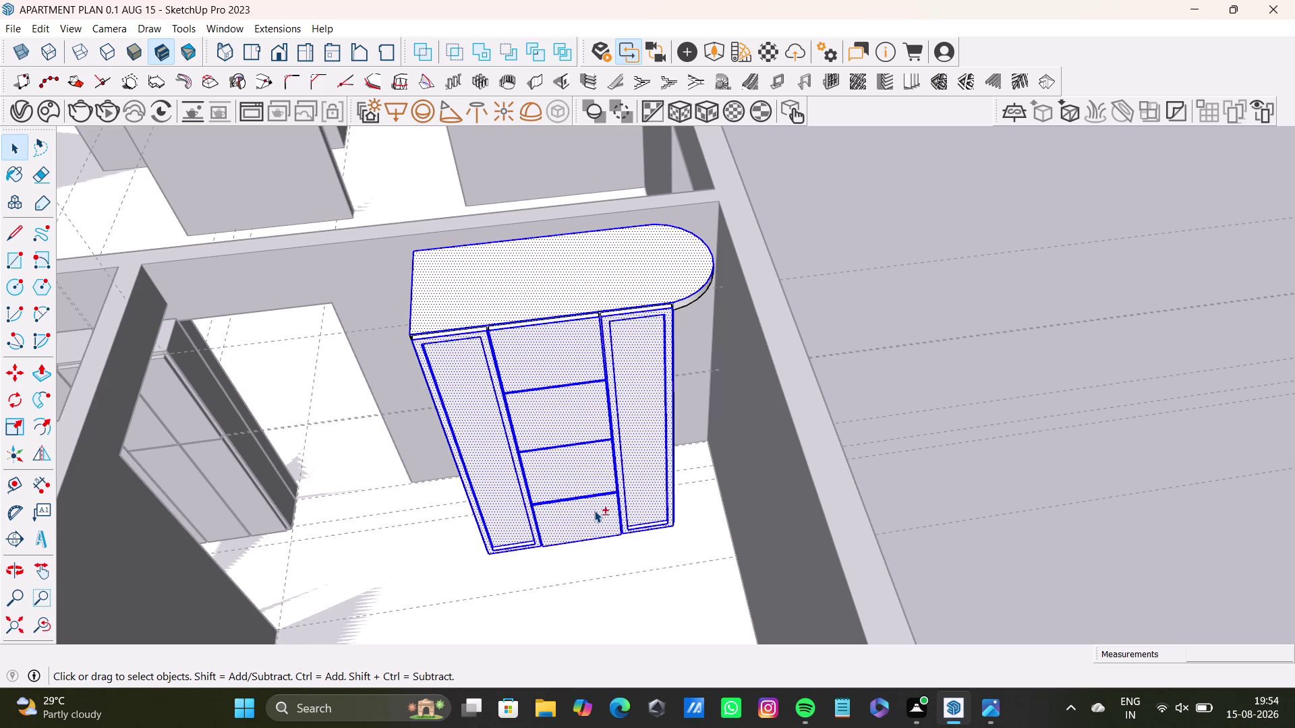
middle_drag(491, 524, 747, 500)
double_click(527, 433)
middle_drag(536, 457, 708, 512)
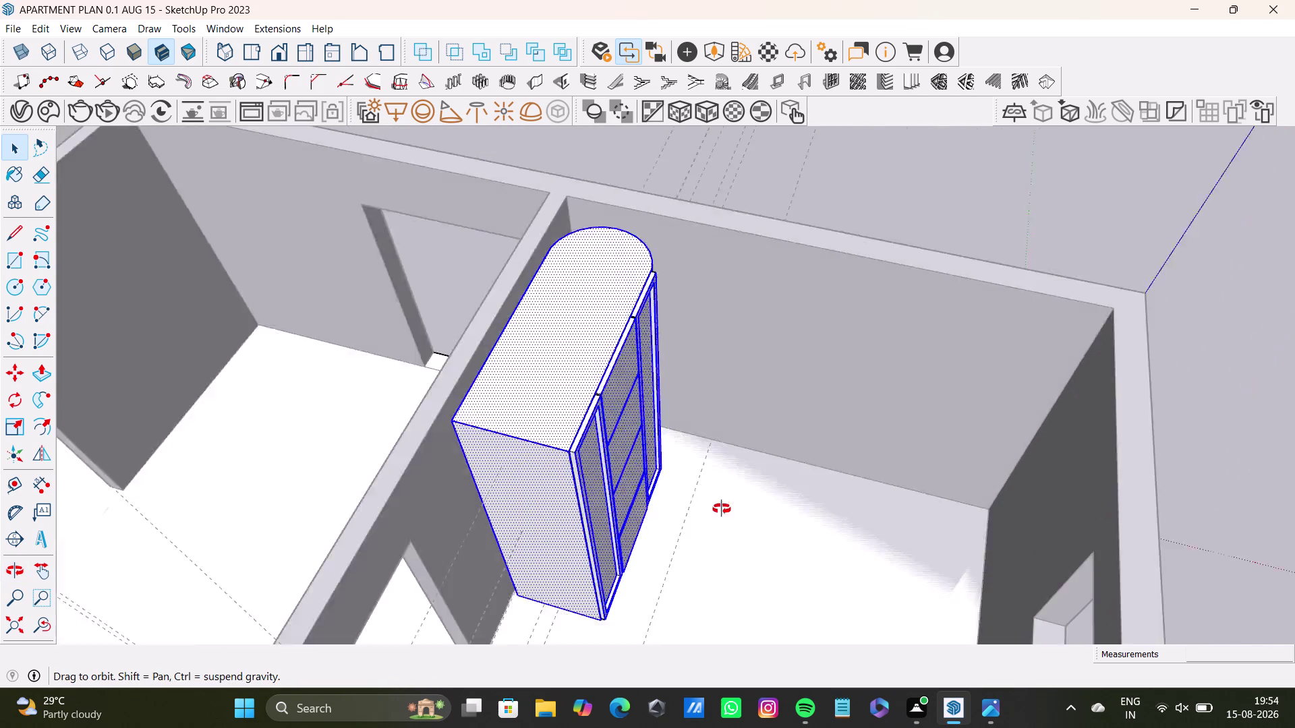
middle_drag(707, 512, 764, 495)
scroll(up, 3)
middle_drag(519, 457, 721, 444)
scroll(up, 3)
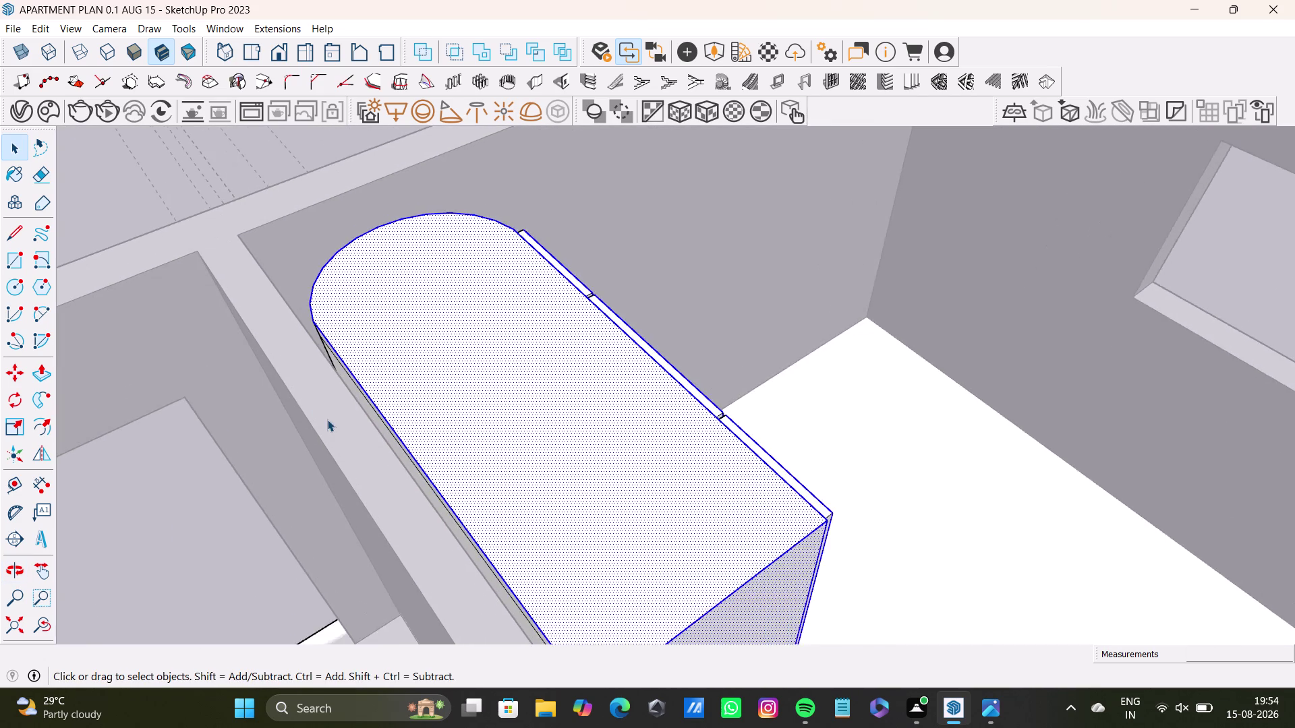
scroll(up, 3)
middle_drag(387, 398, 329, 450)
middle_drag(364, 377, 418, 346)
middle_drag(415, 392, 467, 371)
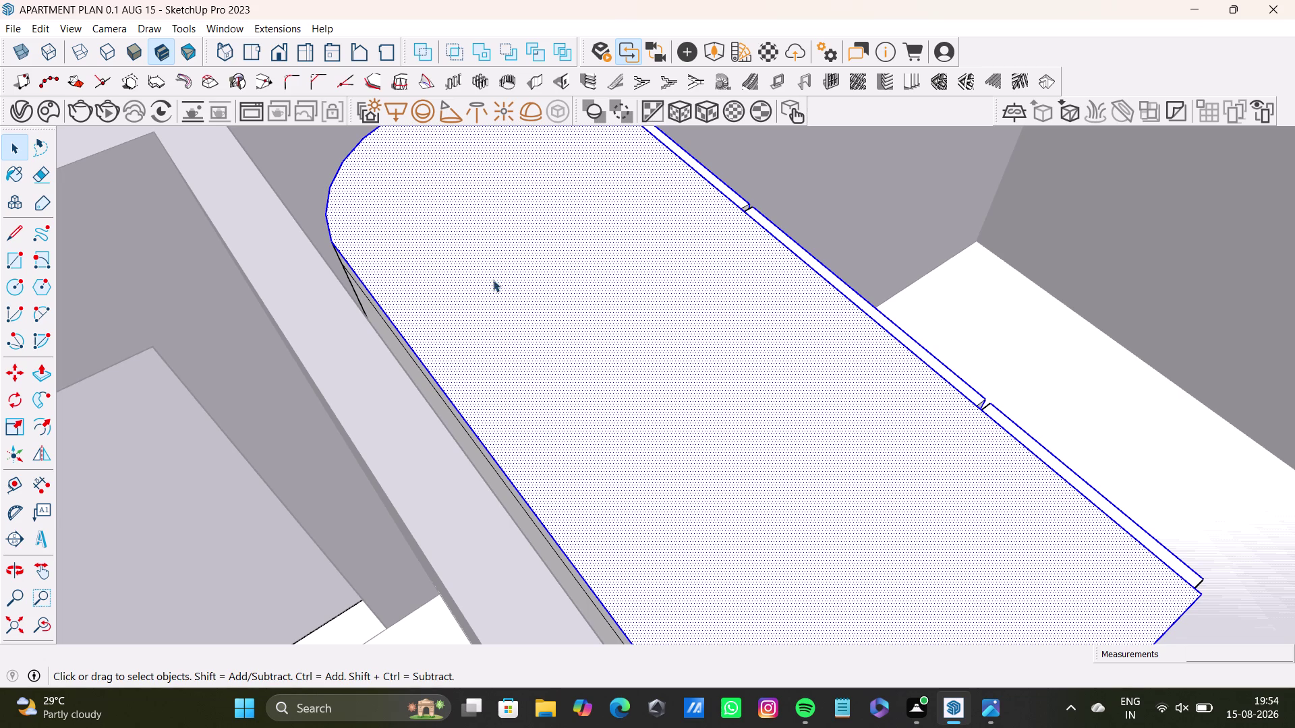
middle_drag(526, 422, 437, 423)
middle_drag(454, 423, 287, 432)
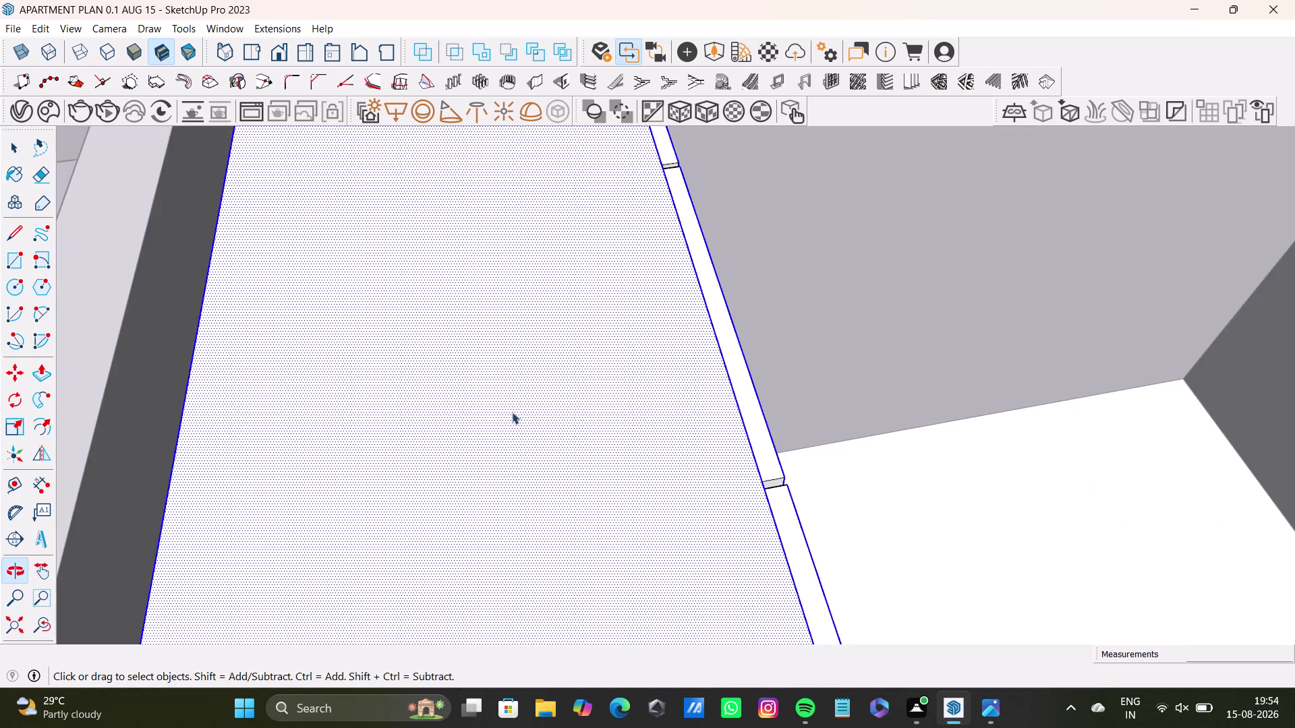
middle_drag(515, 414, 695, 419)
scroll(down, 3)
middle_drag(542, 433, 668, 382)
scroll(up, 3)
middle_drag(592, 401, 498, 459)
scroll(up, 3)
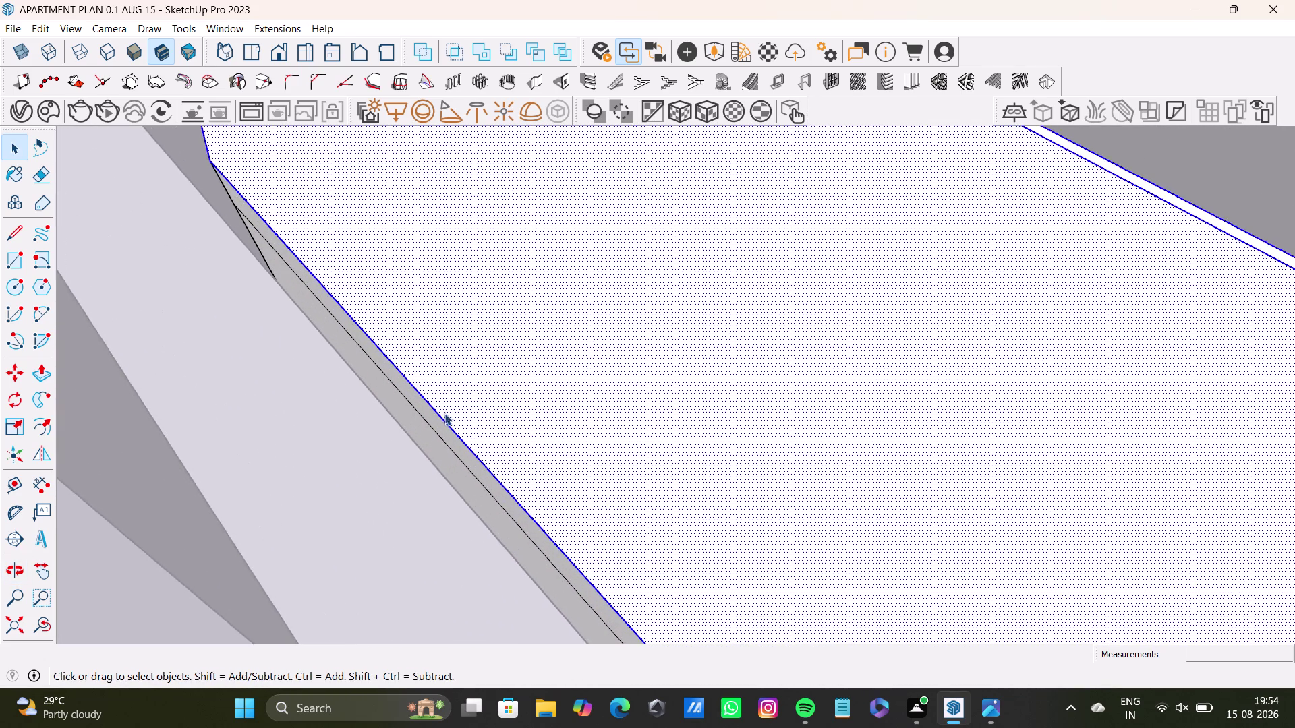
middle_drag(444, 412, 396, 389)
double_click(421, 401)
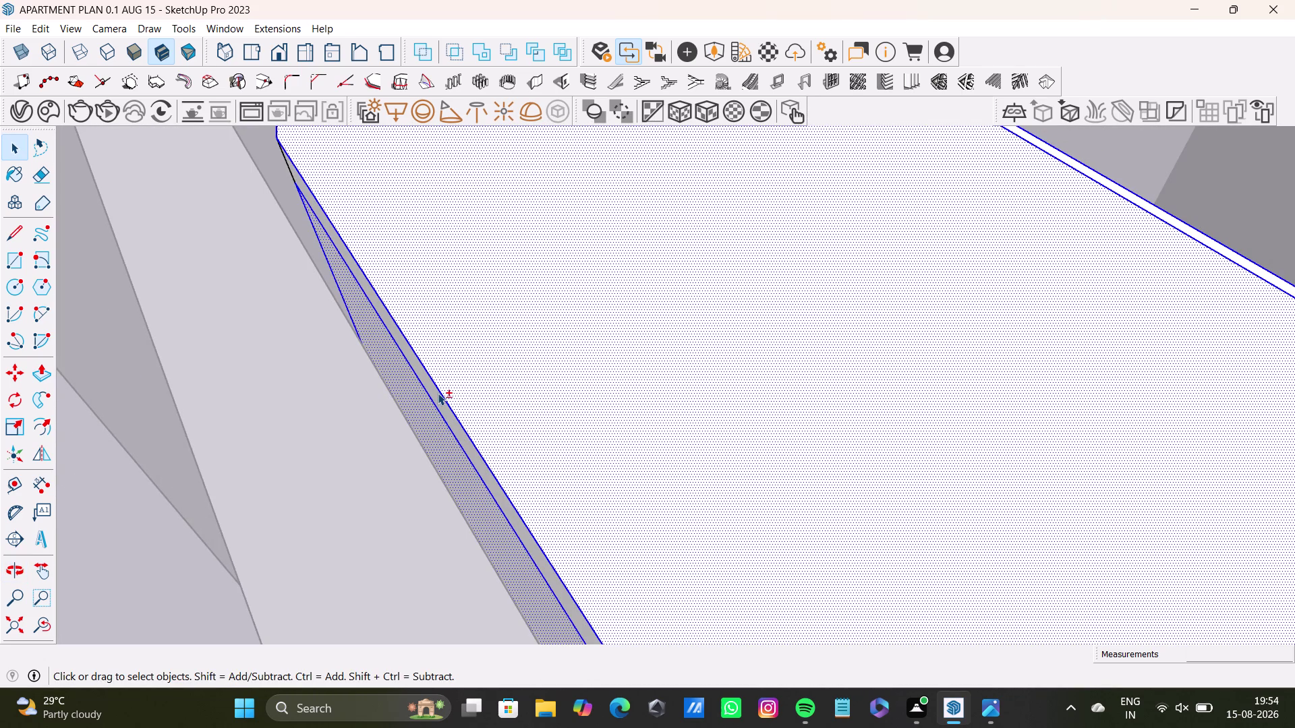
double_click(440, 400)
scroll(down, 3)
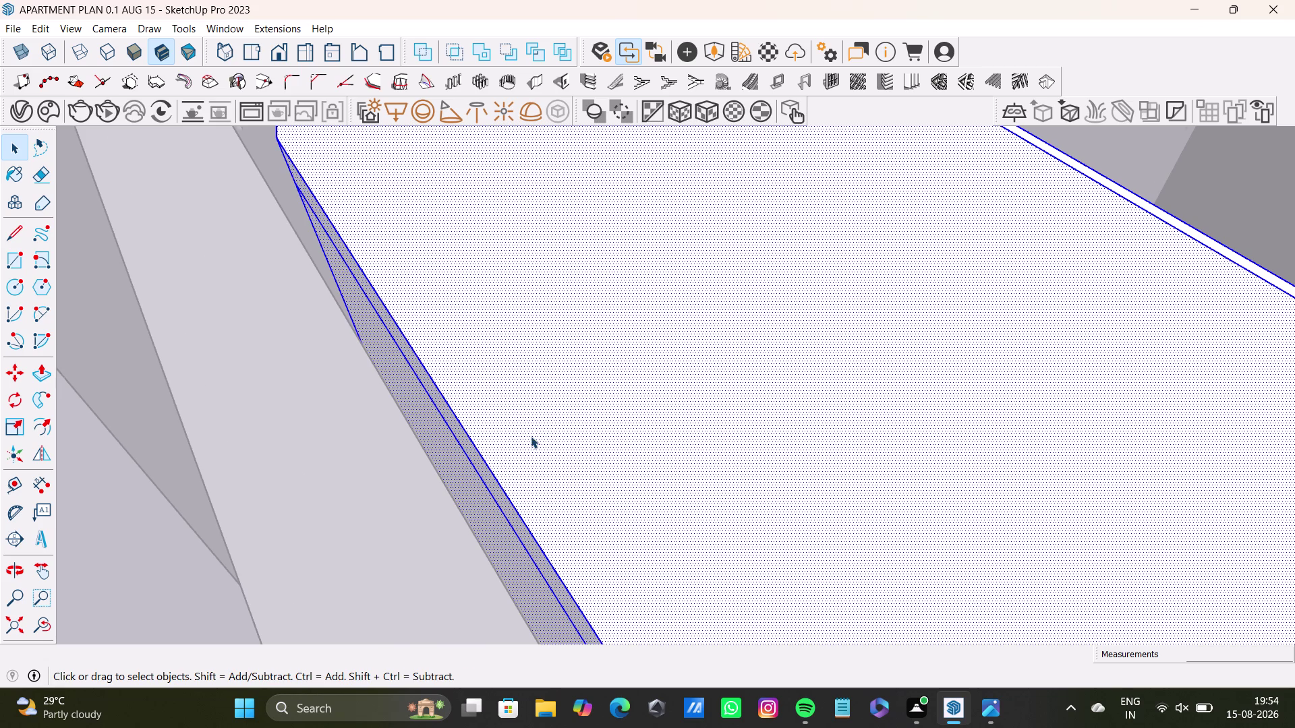
scroll(down, 3)
middle_drag(609, 474, 185, 443)
middle_drag(566, 461, 519, 478)
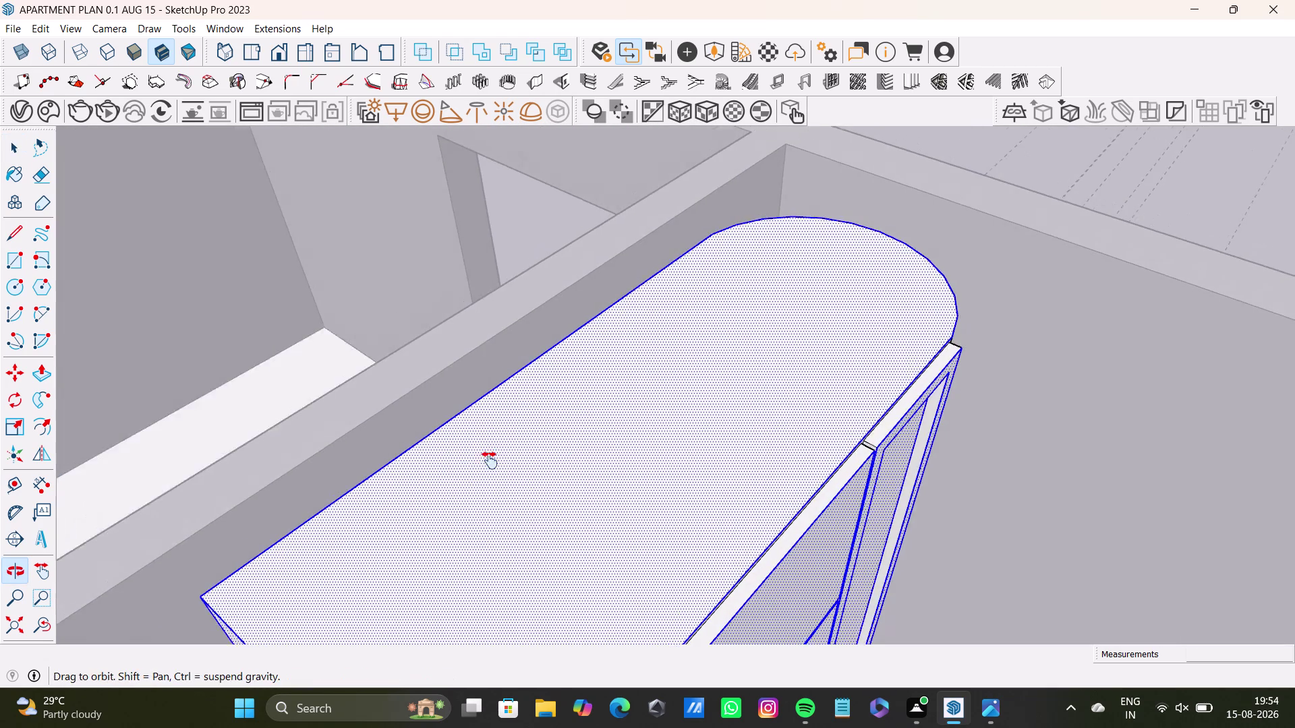
middle_drag(518, 479, 407, 325)
scroll(up, 3)
double_click(529, 474)
double_click(483, 507)
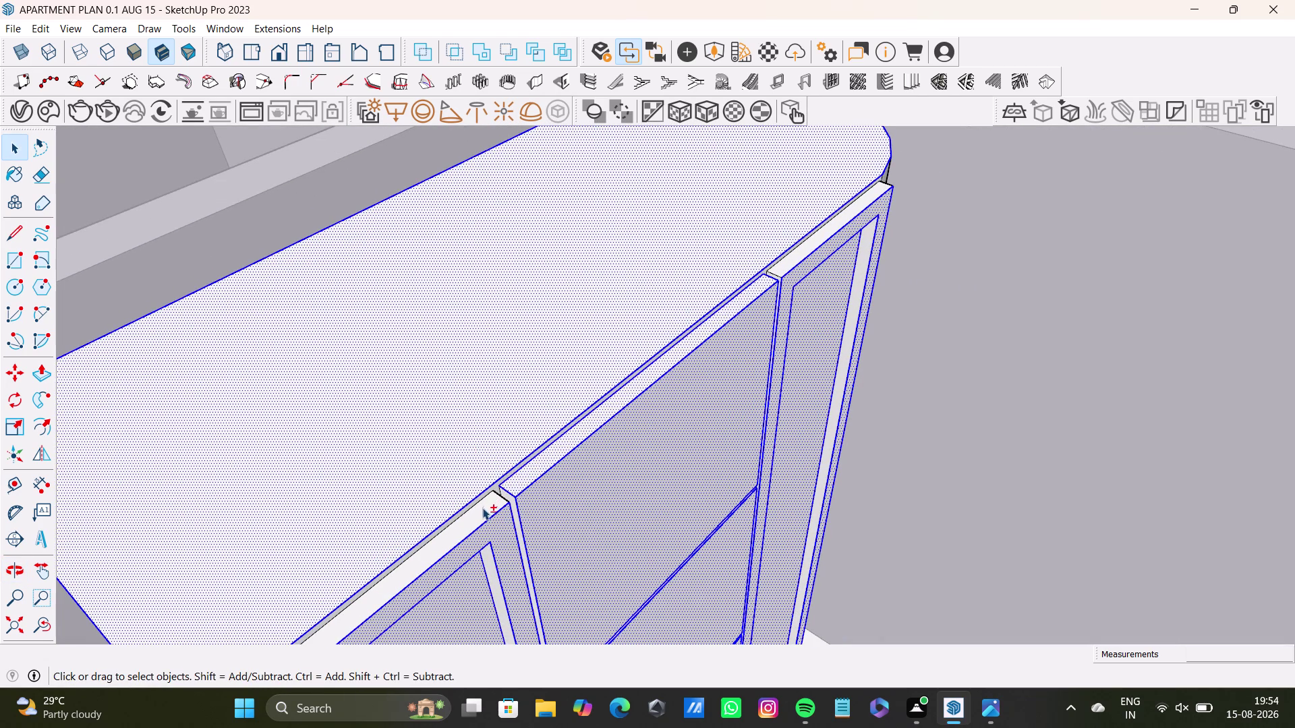
double_click(785, 262)
scroll(up, 3)
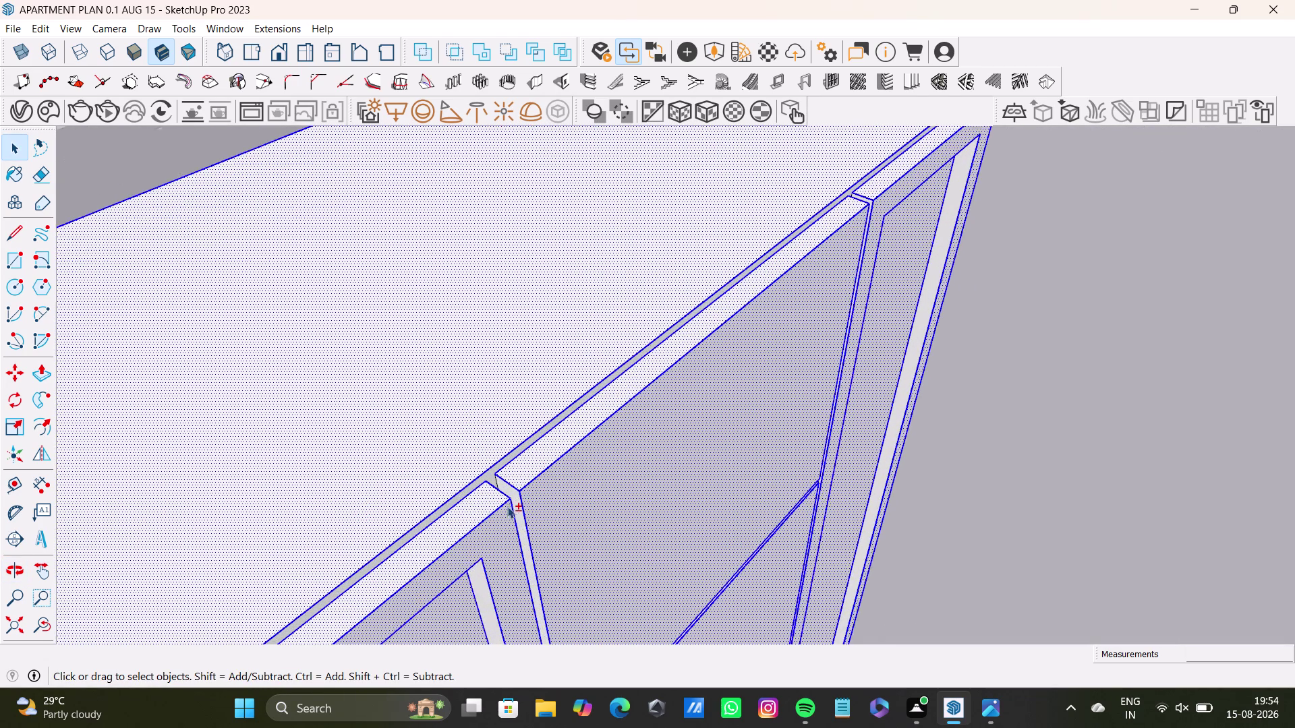
scroll(up, 3)
double_click(515, 487)
middle_drag(689, 422, 529, 393)
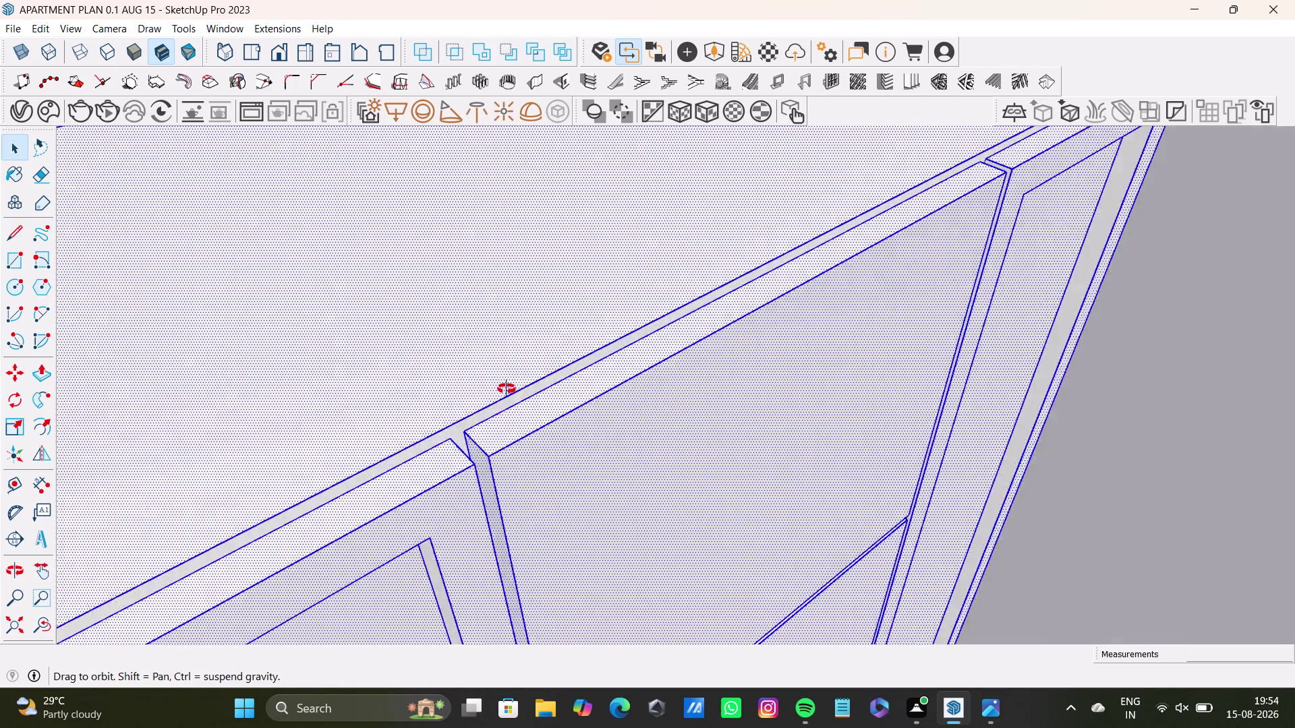
middle_drag(529, 393, 233, 389)
scroll(up, 3)
double_click(489, 278)
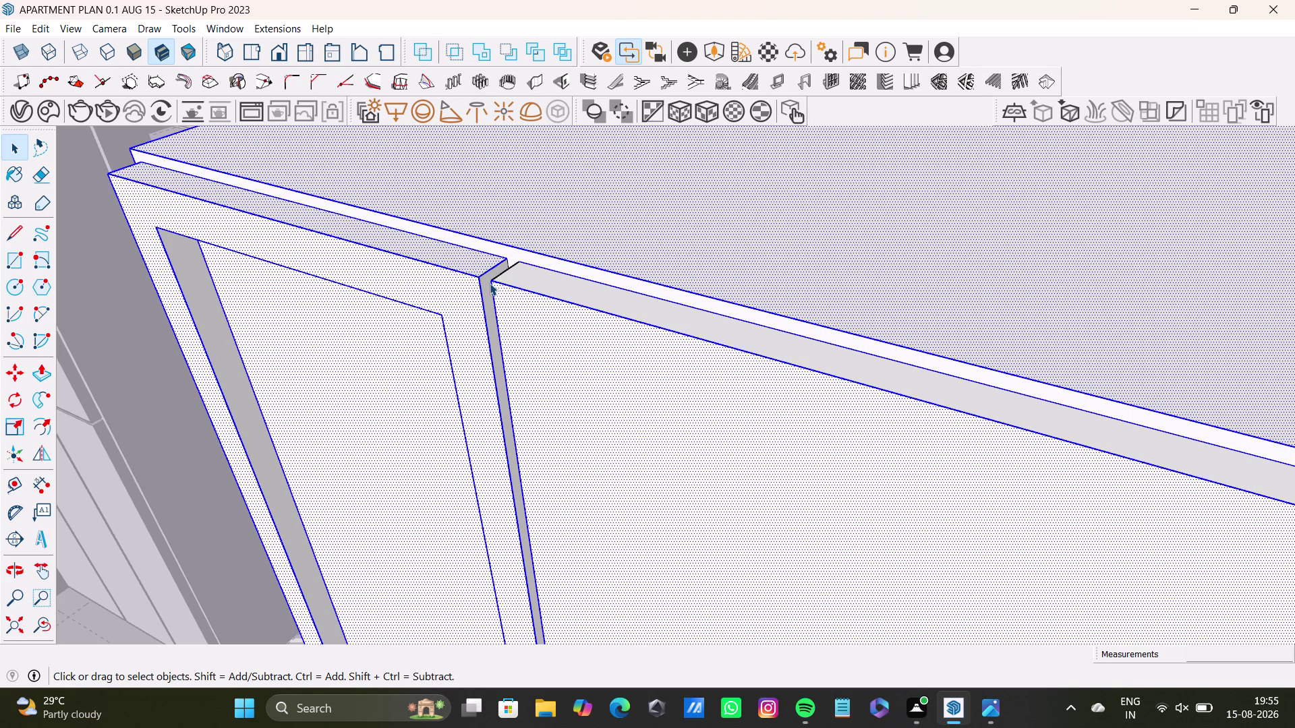
click(549, 279)
scroll(up, 3)
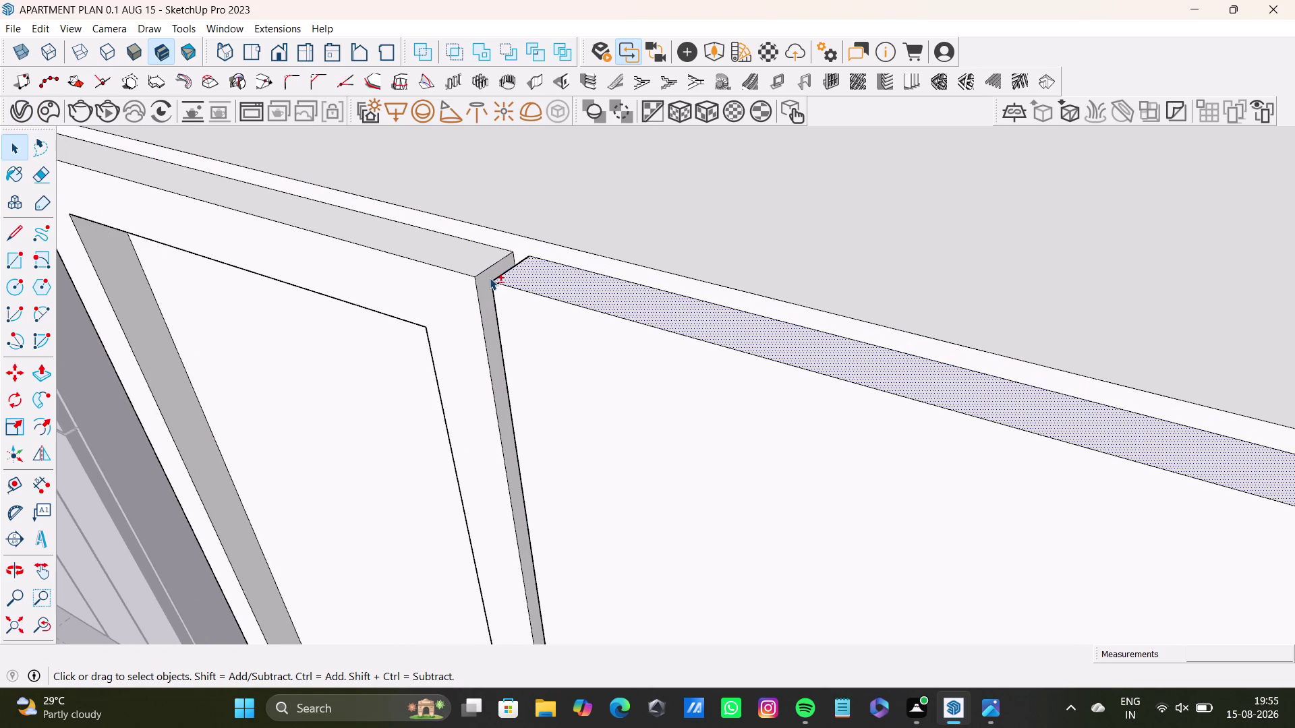
scroll(down, 3)
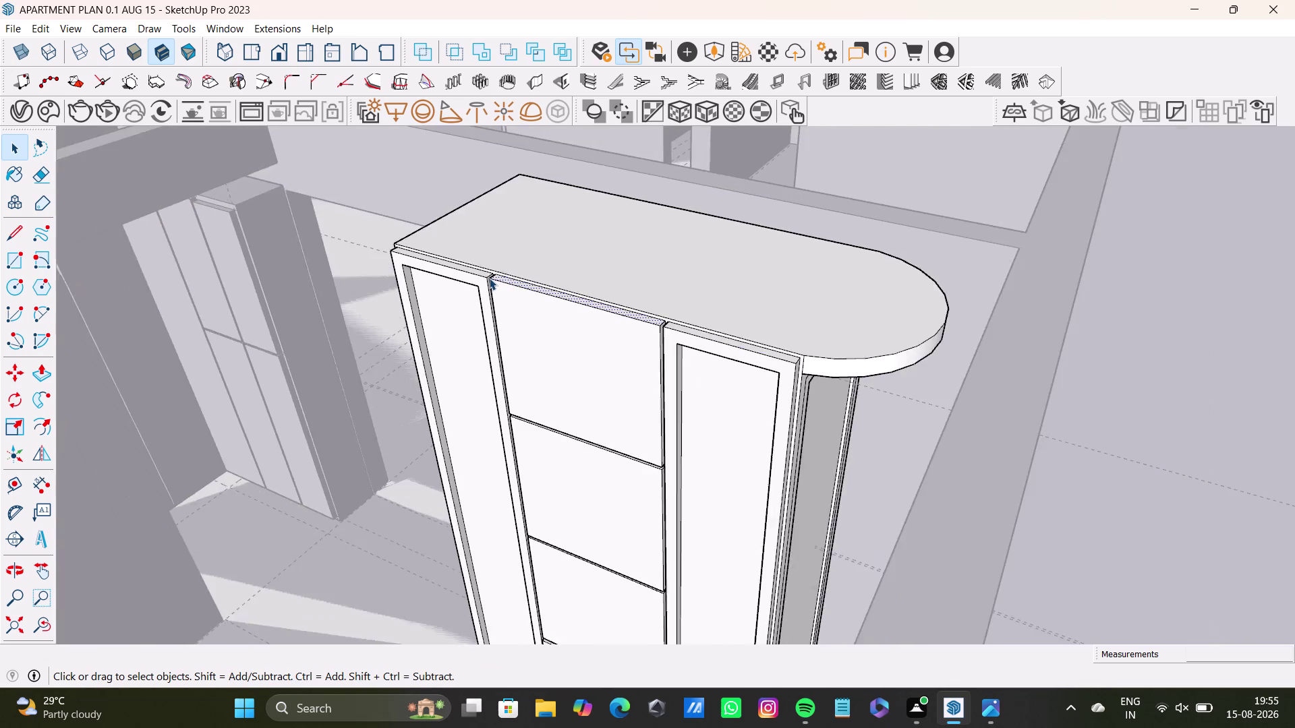
Undo eight times with Ctrl+Z to remove the rounded-end wardrobe.
scroll(down, 3)
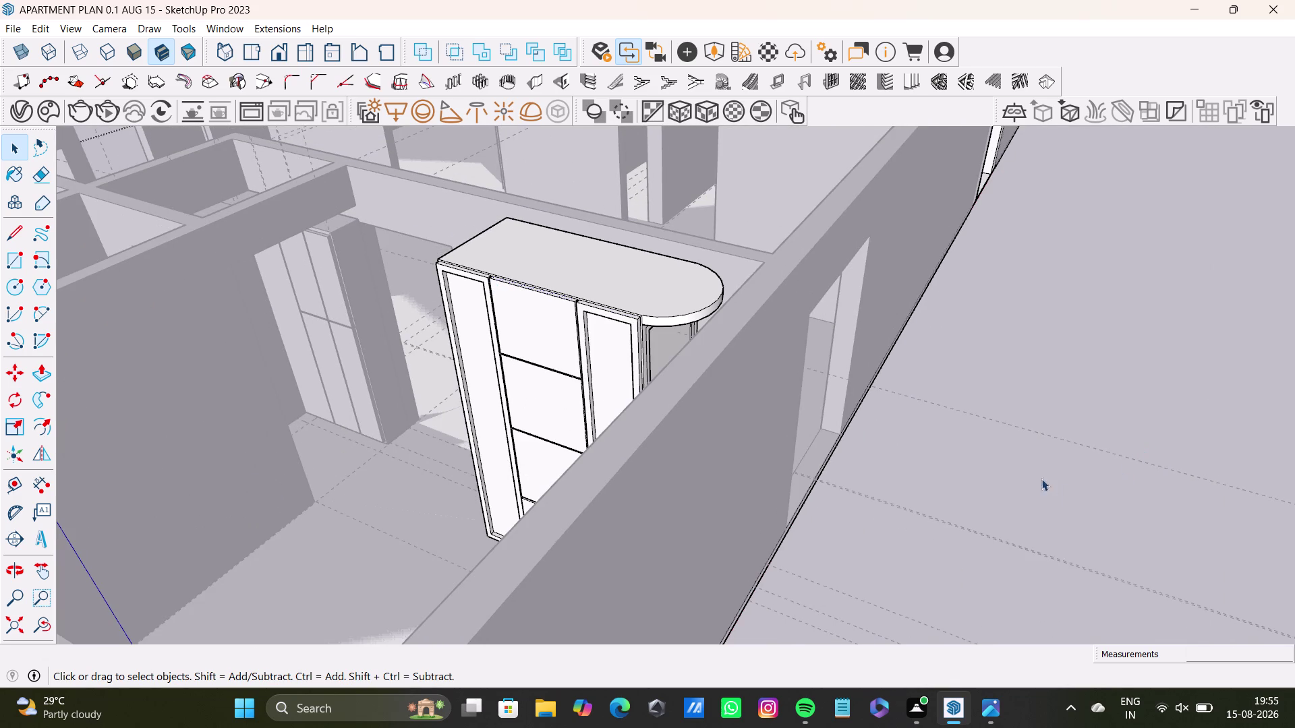
key(space)
key(space)
double_click(1002, 383)
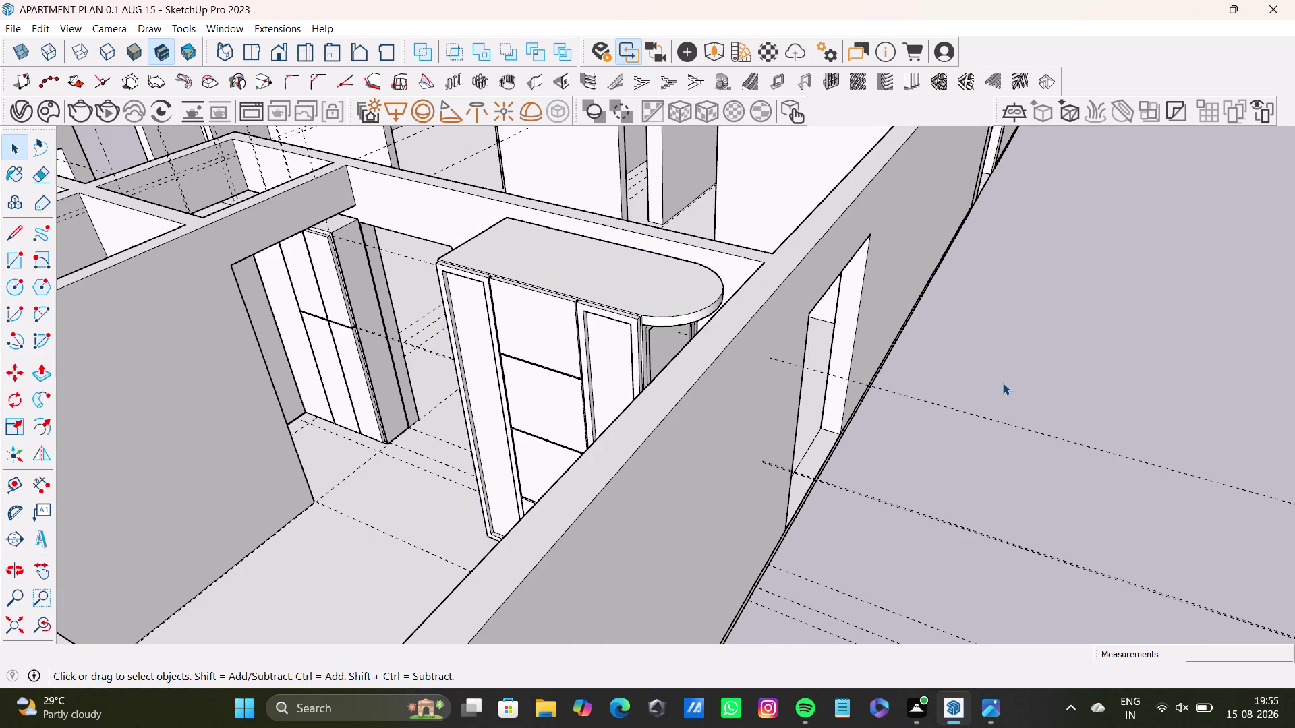
key(ctrl+z)
key(ctrl+z)
key(ctrl+z)
key(ctrl+z)
key(ctrl+z)
key(ctrl+z)
key(ctrl+z)
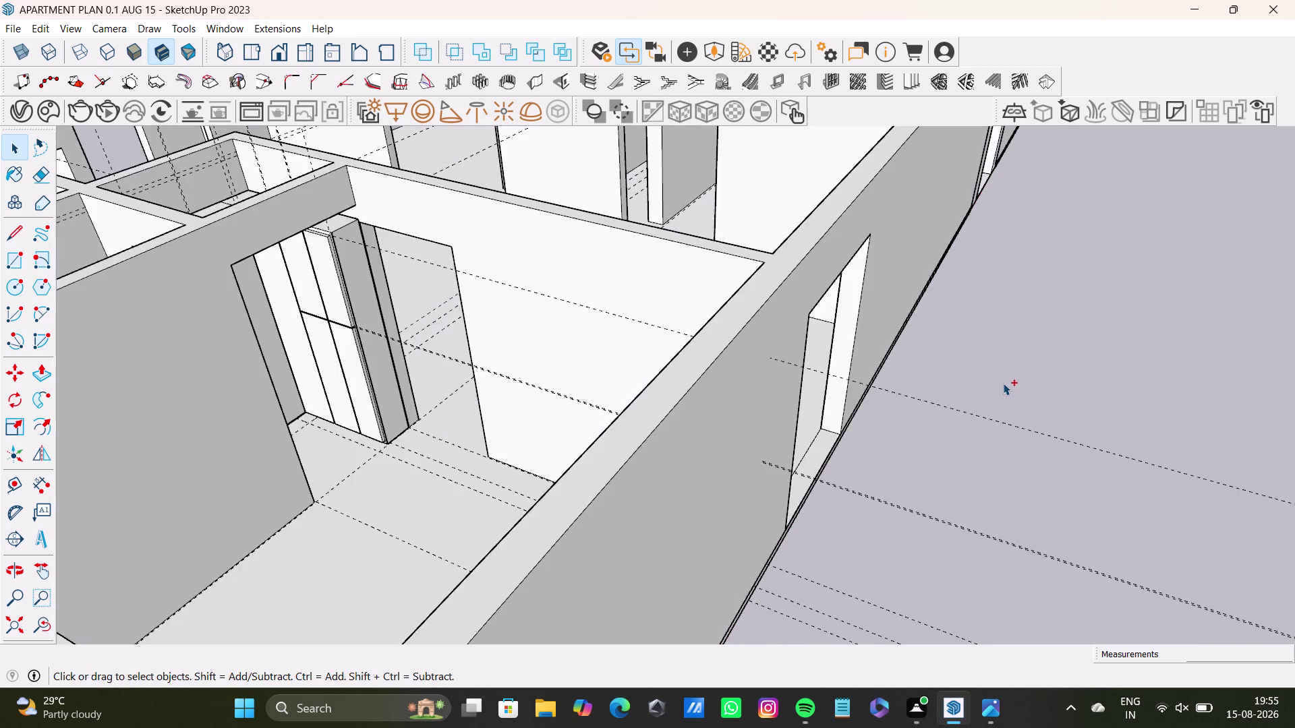
key(ctrl+z)
key(space)
key(space)
double_click(1002, 383)
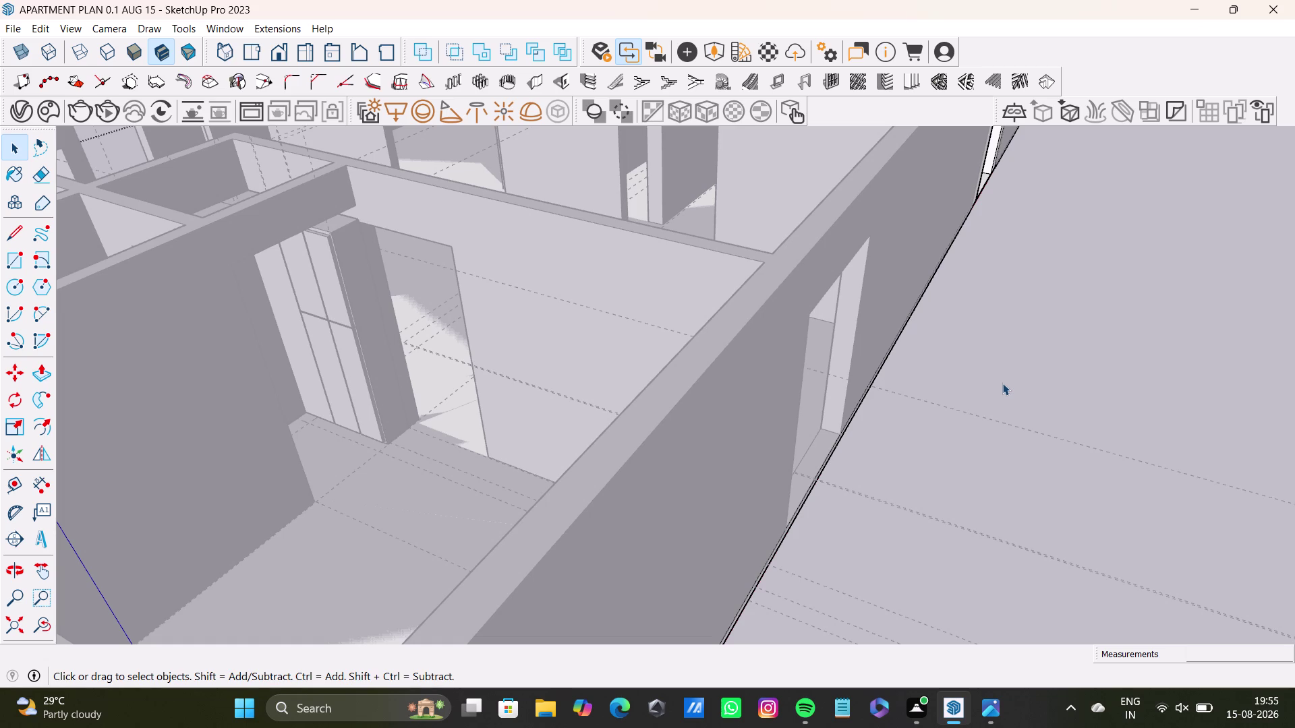
double_click(1002, 380)
scroll(down, 3)
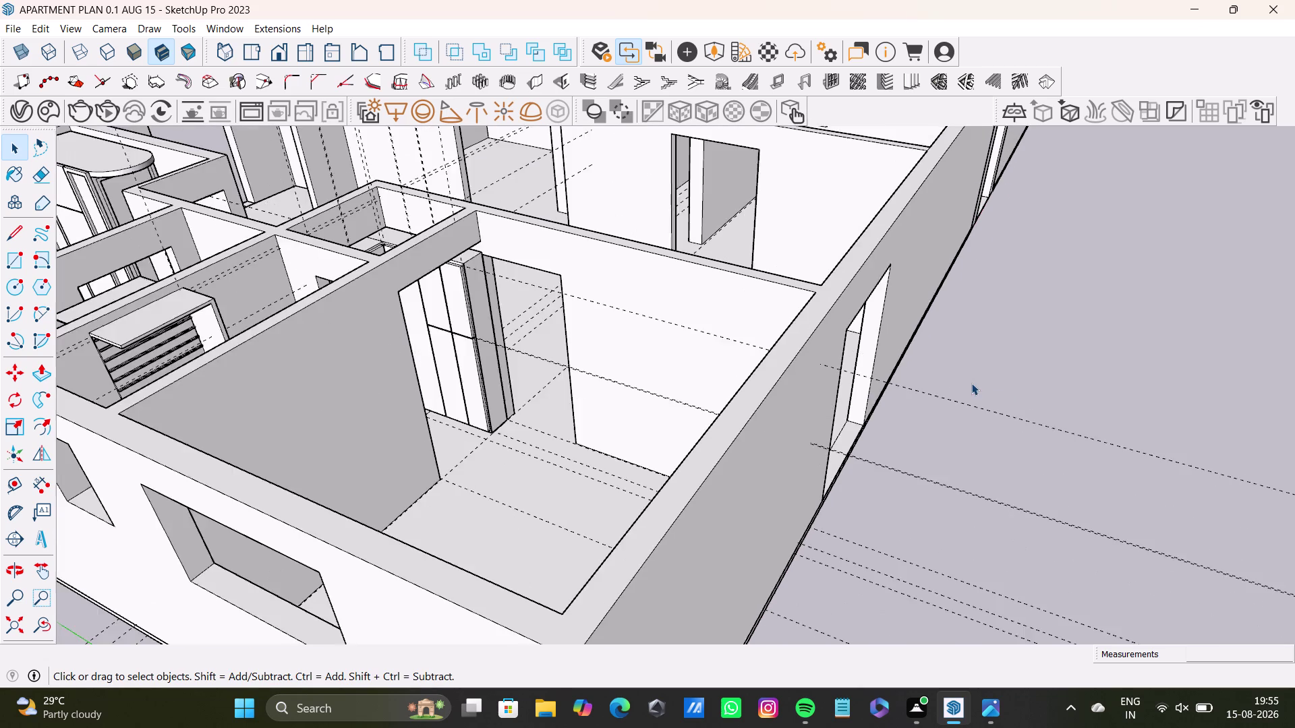
scroll(down, 3)
Orbit toward the other bedroom, look down on the plan, then tilt back toward the bedrooms.
middle_drag(377, 482, 465, 638)
scroll(up, 3)
middle_drag(541, 472, 441, 577)
scroll(up, 3)
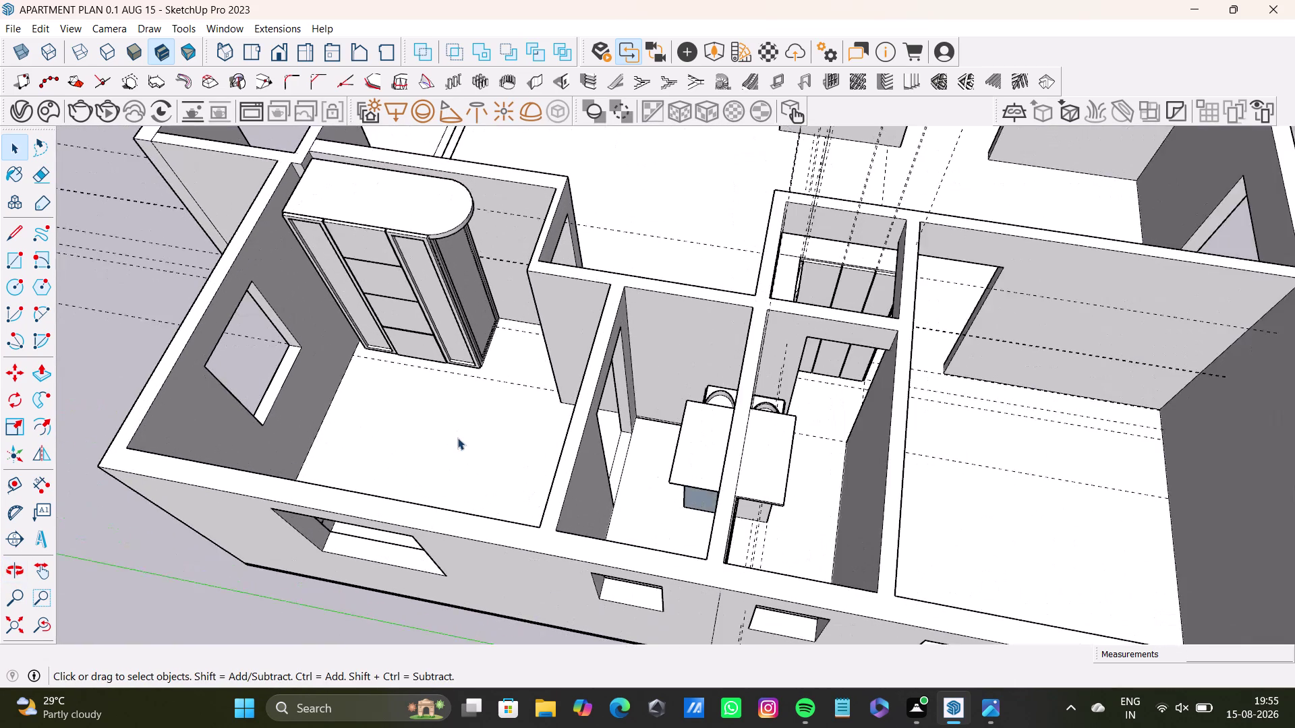
scroll(down, 3)
middle_drag(469, 431, 270, 506)
middle_drag(270, 506, 359, 437)
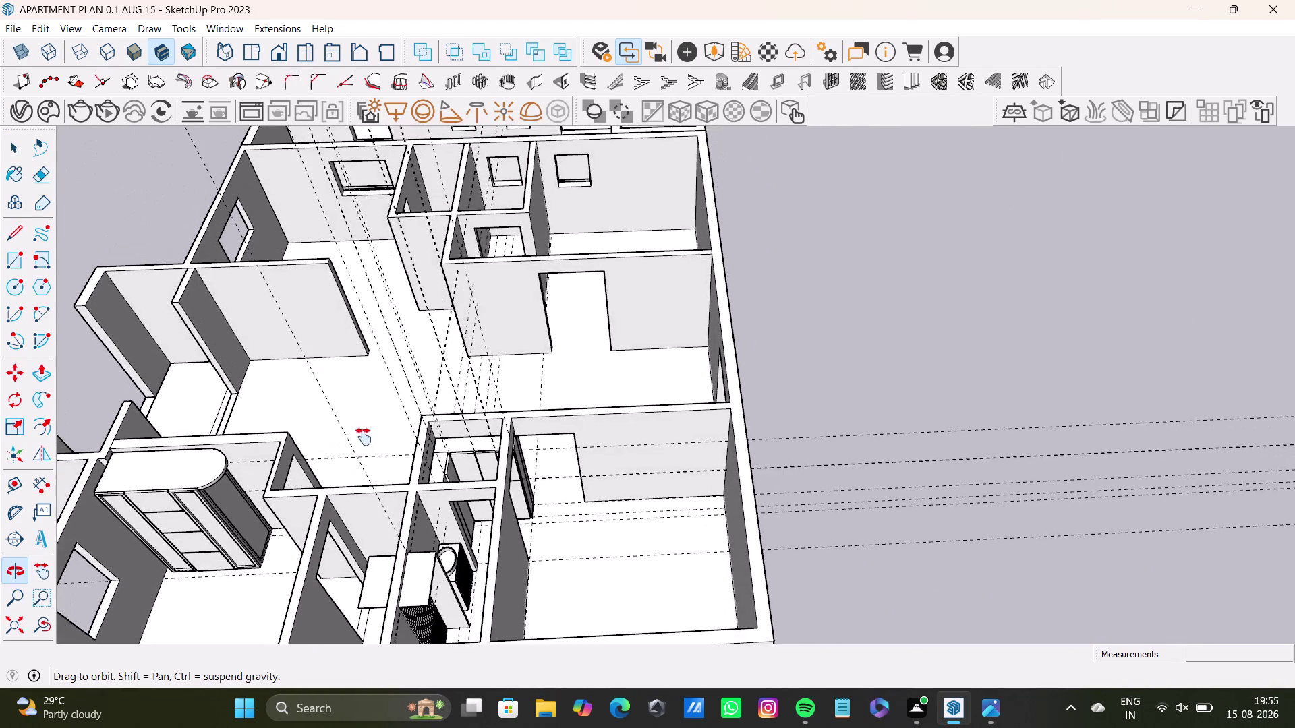
middle_drag(359, 437, 580, 382)
middle_drag(602, 512, 402, 561)
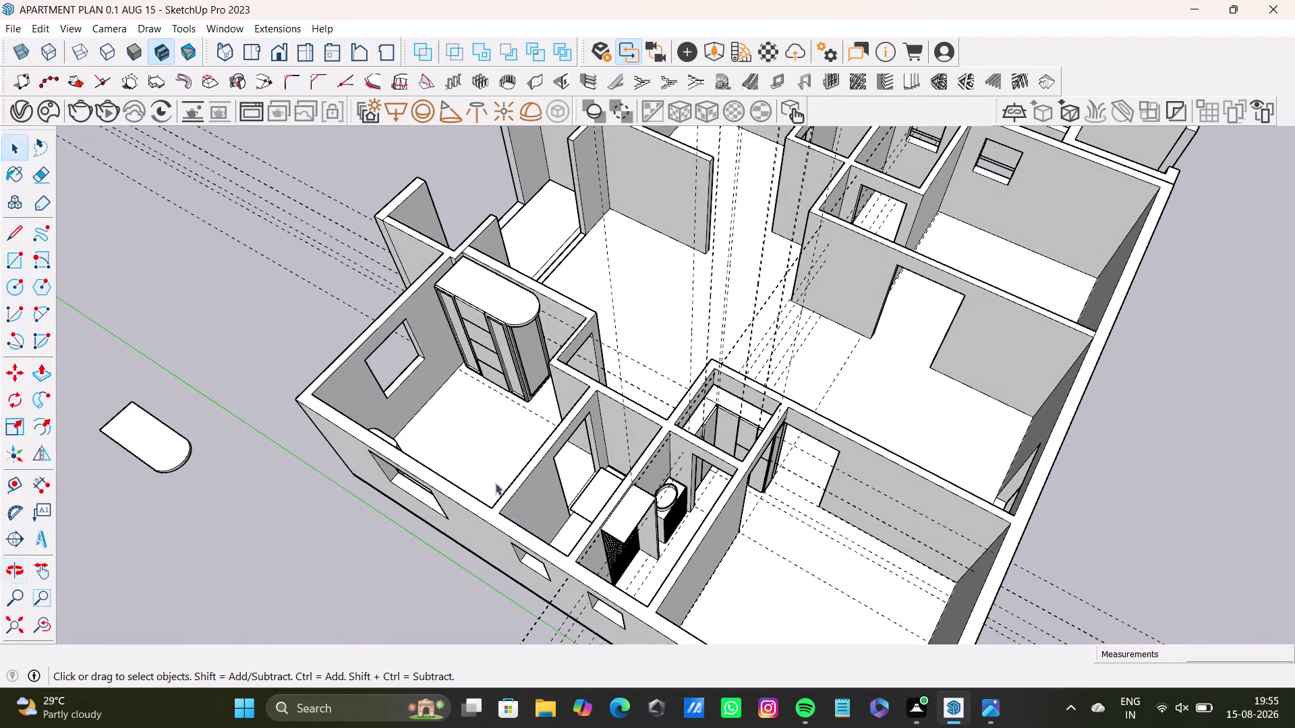
scroll(up, 3)
Orbit around the hatched bathroom cabinet, then back out over the apartment.
middle_drag(704, 573, 652, 474)
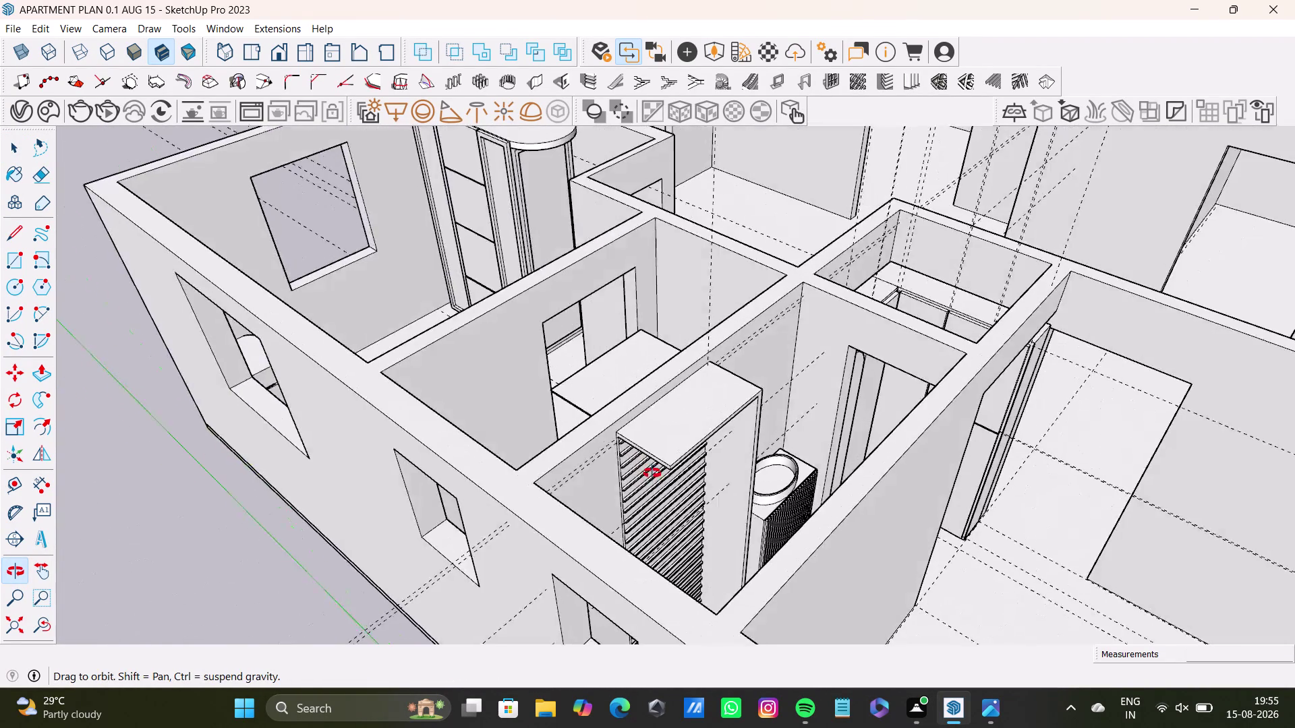
middle_drag(651, 474, 656, 473)
scroll(up, 3)
middle_drag(667, 494, 980, 542)
middle_drag(764, 476, 653, 467)
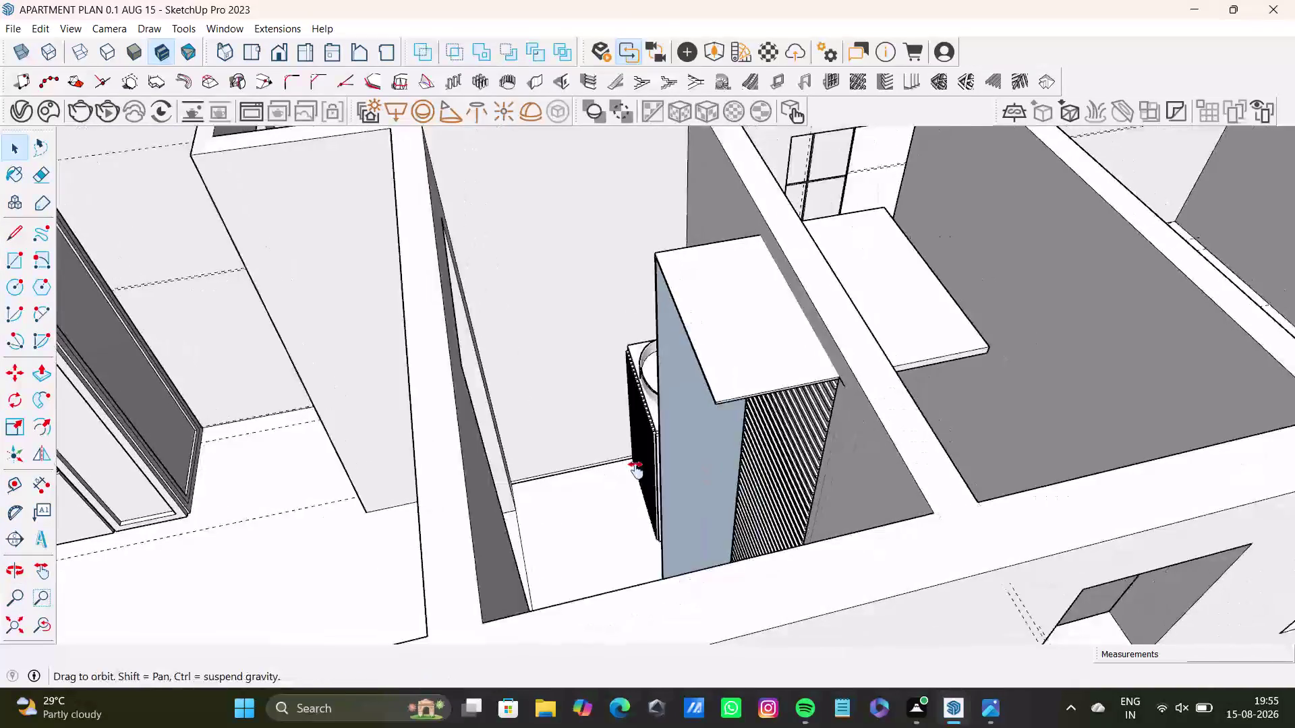
middle_drag(653, 466, 585, 512)
middle_drag(624, 500, 442, 481)
middle_drag(580, 452, 470, 480)
scroll(down, 3)
scroll(down, 3)
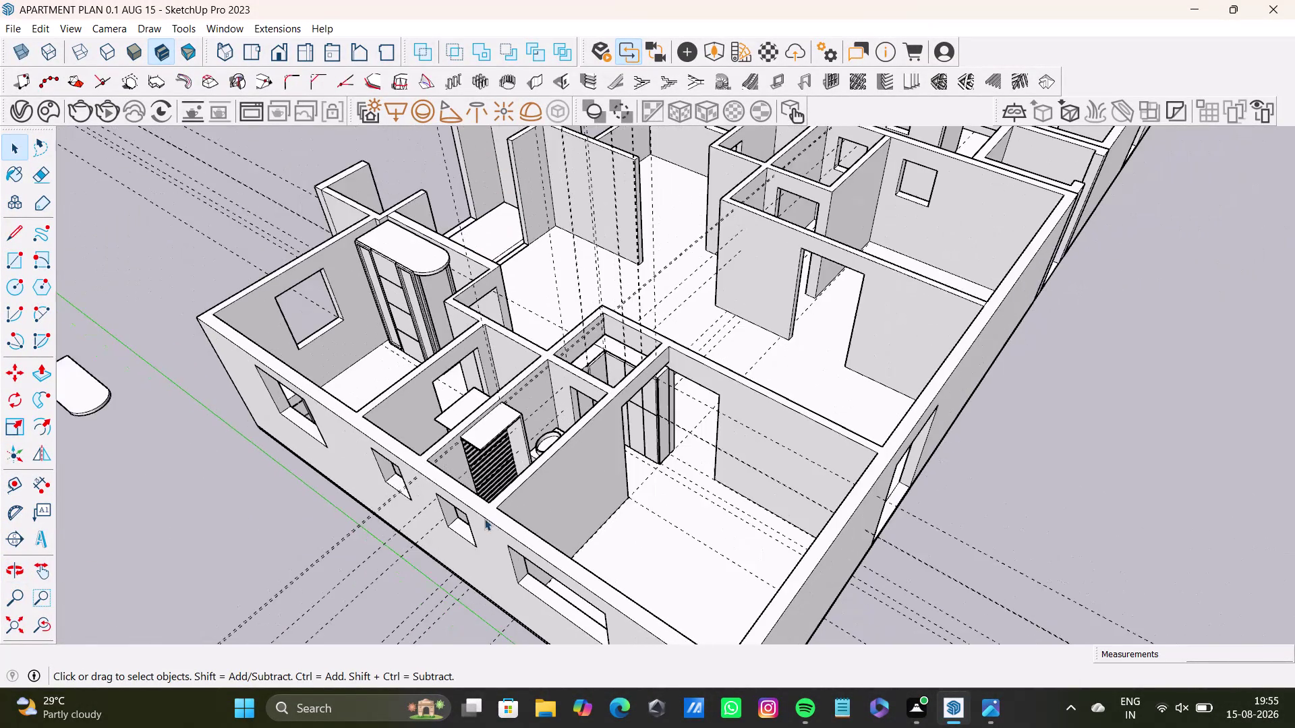
scroll(down, 3)
Orbit past the bedroom wardrobe into the bathrooms, circling the basins and tall hatched cabinet.
middle_drag(484, 519, 459, 550)
middle_drag(464, 549, 732, 478)
scroll(up, 3)
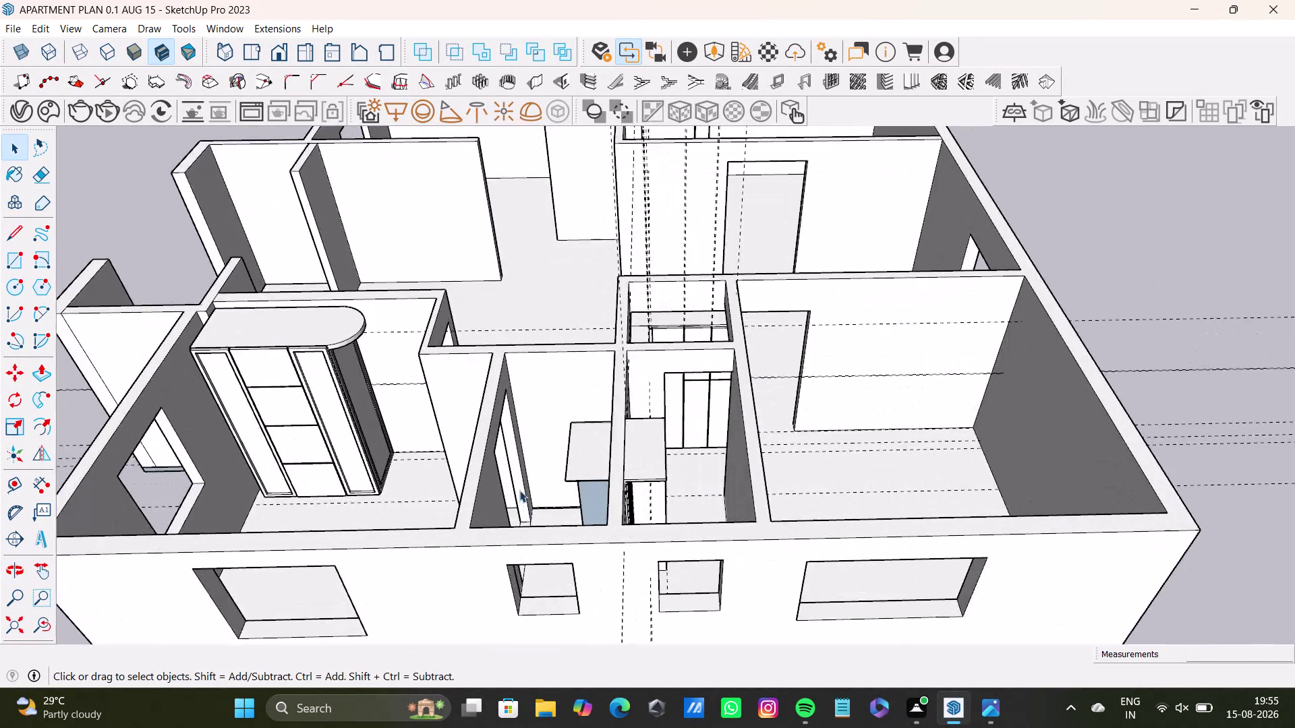
scroll(up, 3)
middle_drag(560, 474, 861, 483)
scroll(up, 3)
middle_drag(713, 492, 642, 617)
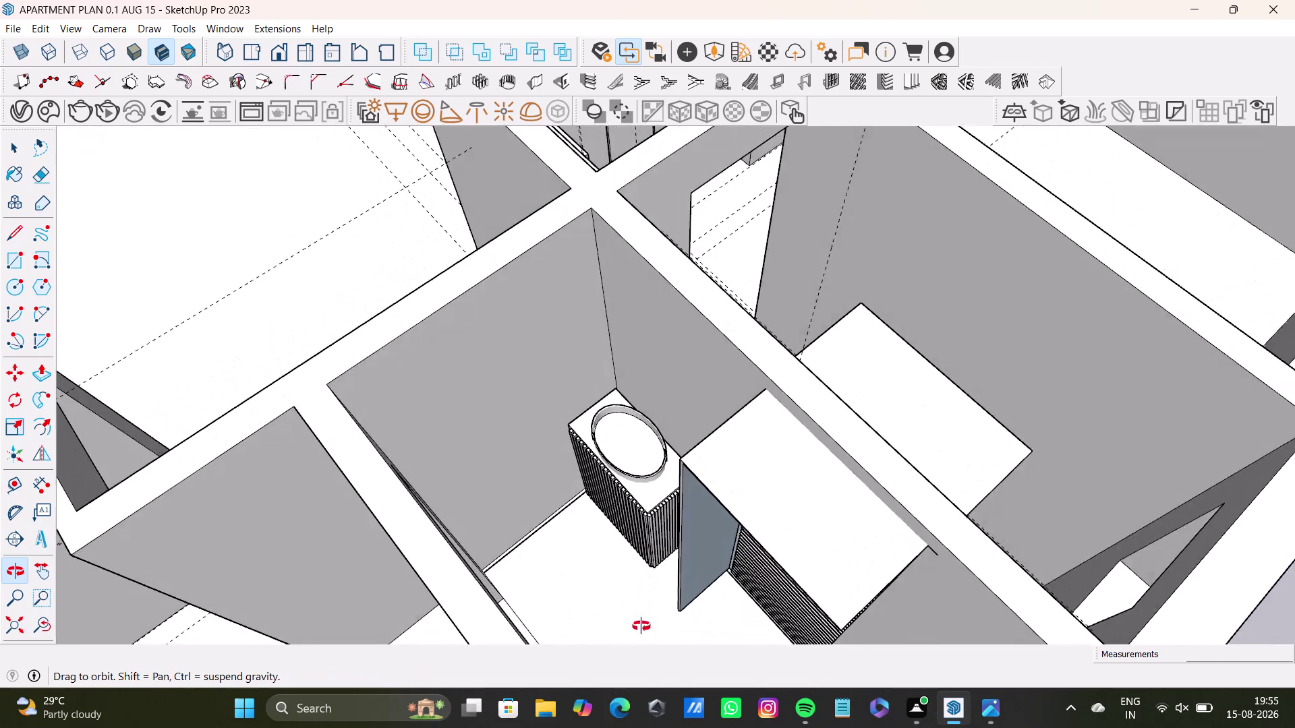
middle_drag(642, 618, 566, 713)
middle_drag(742, 425, 640, 353)
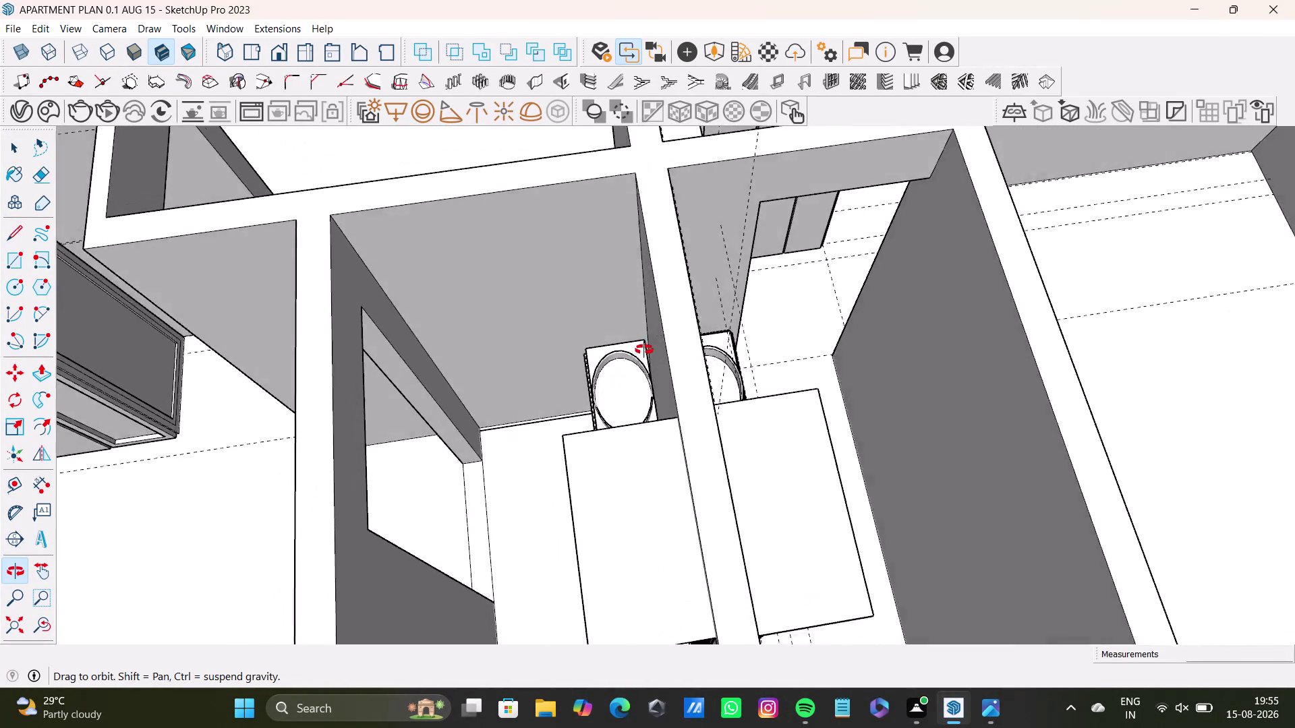
middle_drag(640, 353, 944, 655)
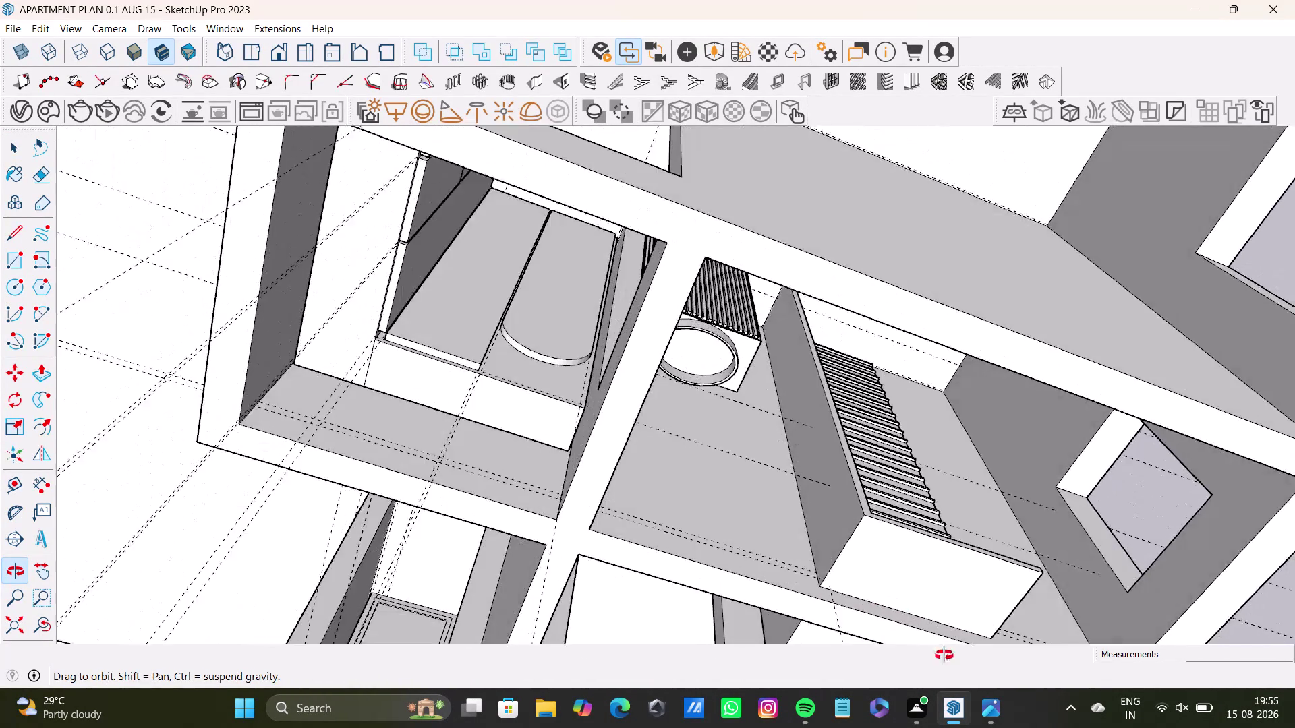
middle_drag(944, 655, 659, 281)
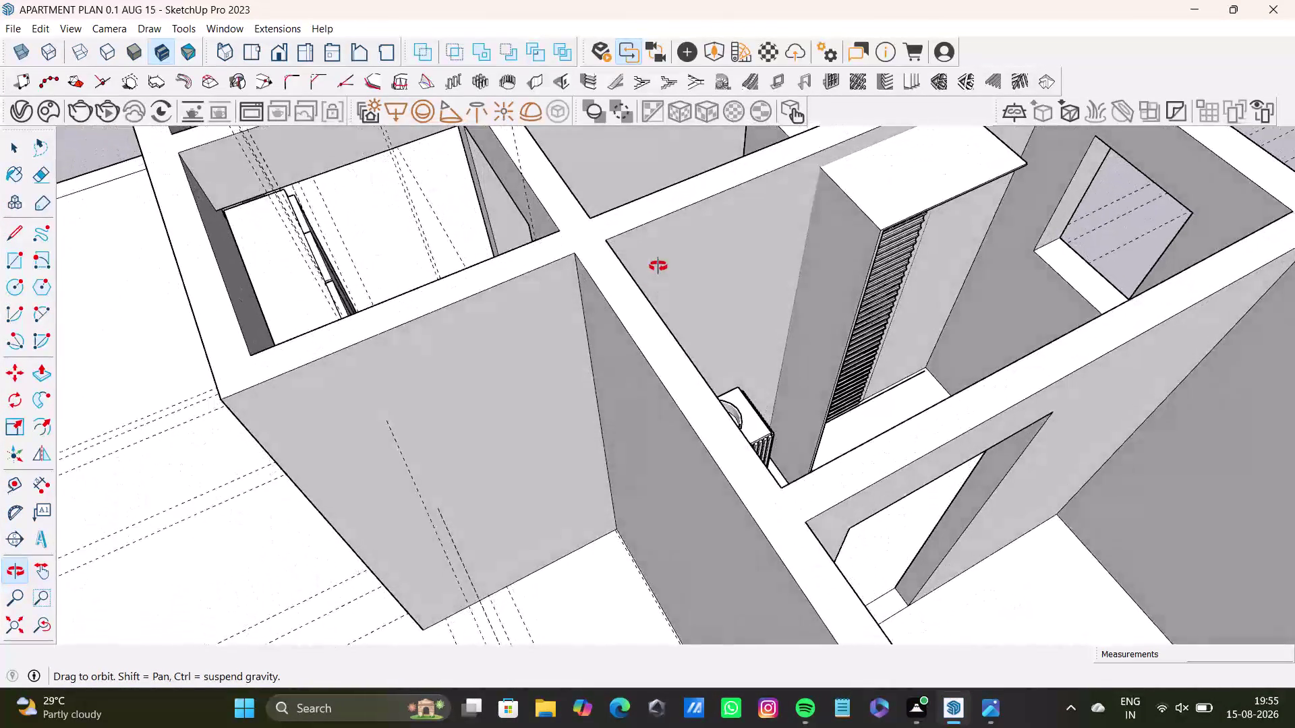
middle_drag(658, 282, 647, 211)
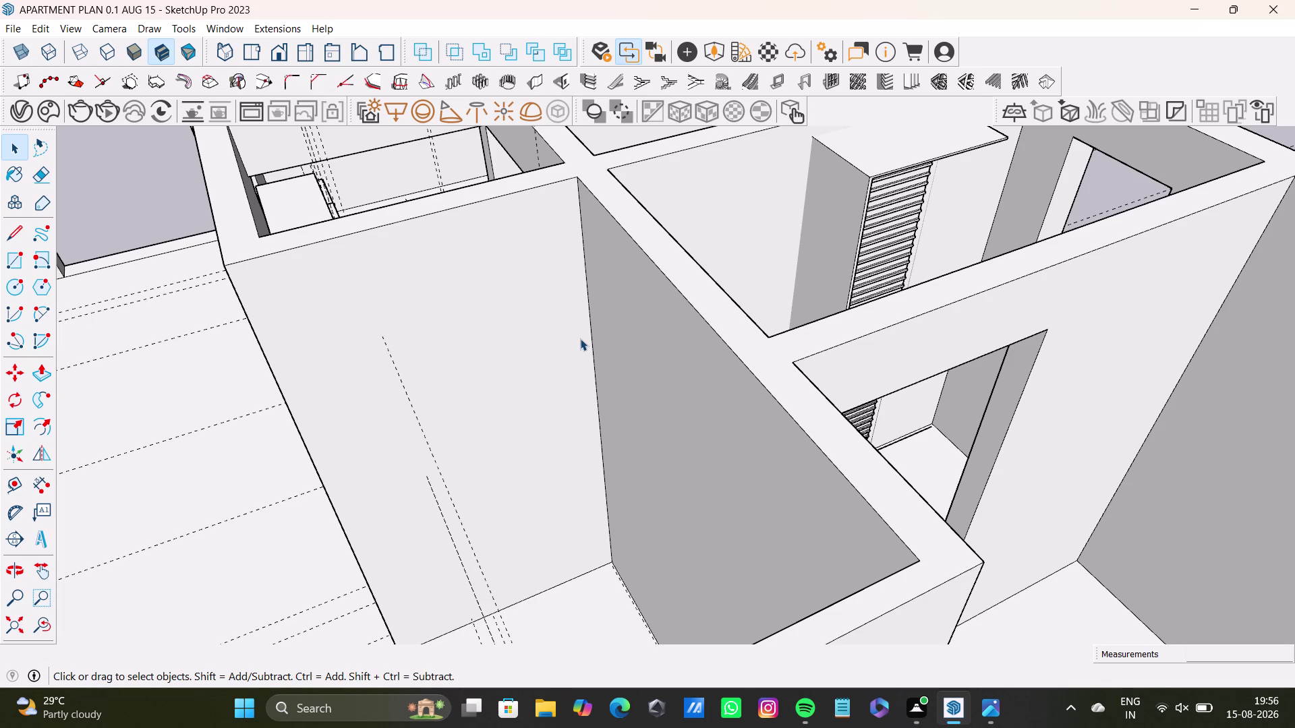
key(space)
click(112, 217)
click(117, 210)
double_click(129, 214)
scroll(down, 3)
key(space)
triple_click(716, 233)
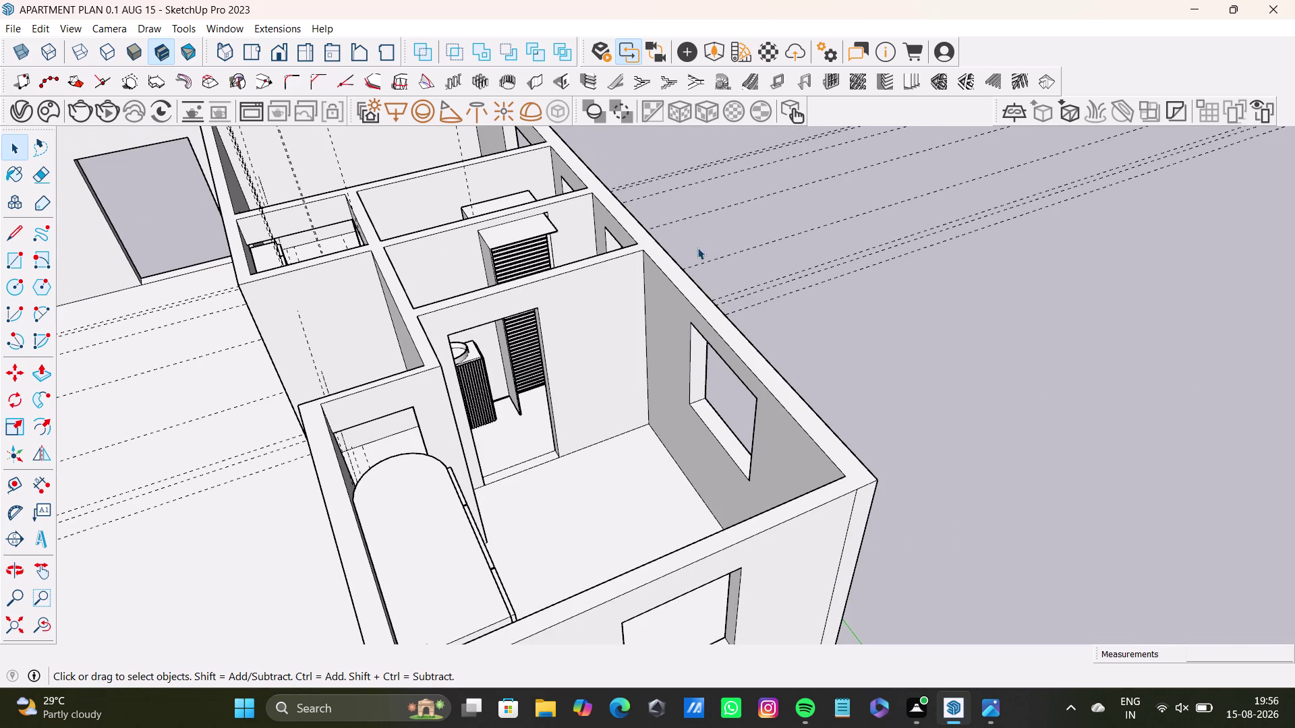
scroll(down, 3)
middle_drag(248, 407, 387, 463)
middle_drag(498, 458, 328, 628)
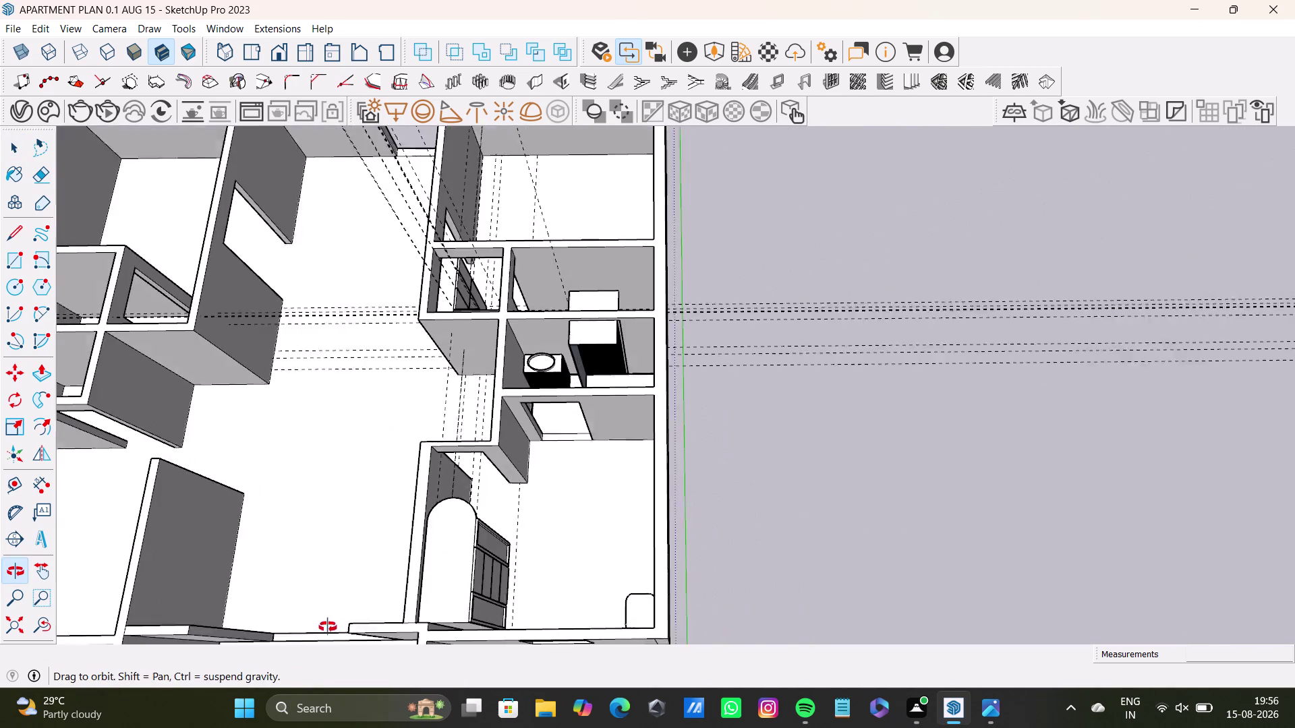
middle_drag(328, 627, 327, 627)
scroll(up, 3)
middle_drag(572, 342, 596, 557)
middle_drag(582, 575, 582, 607)
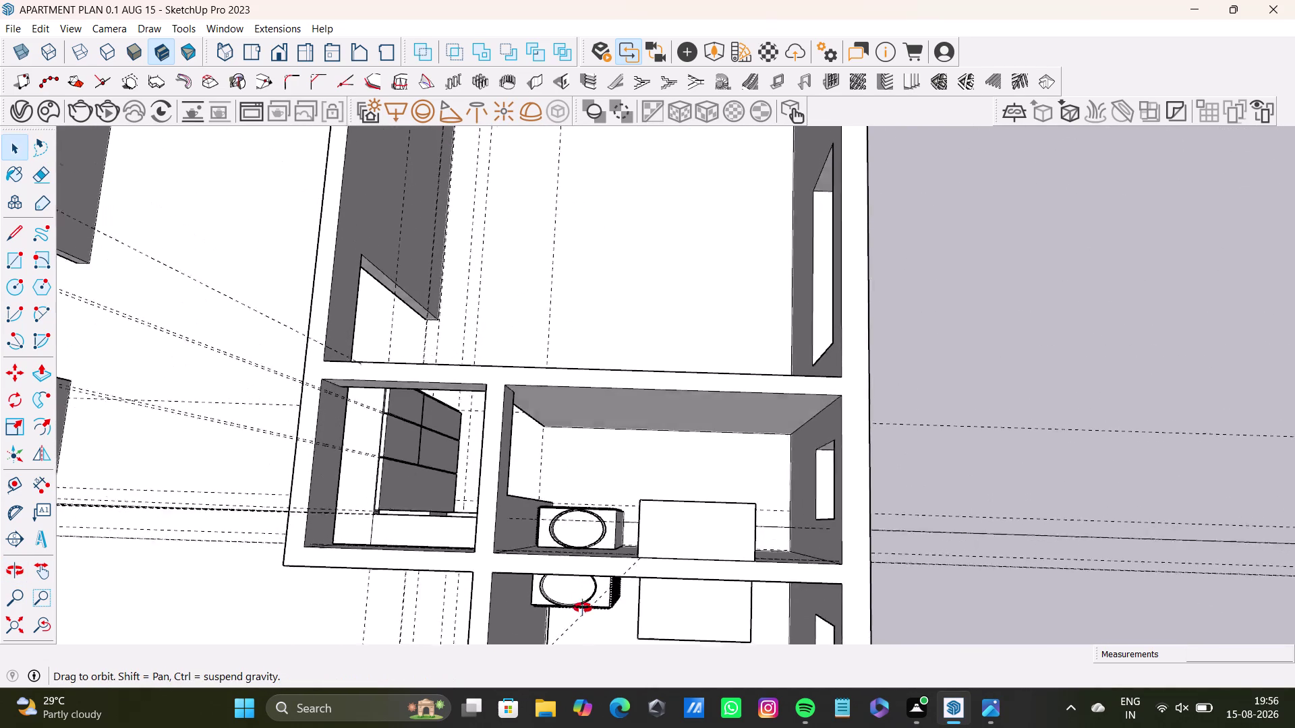
middle_drag(583, 607, 584, 323)
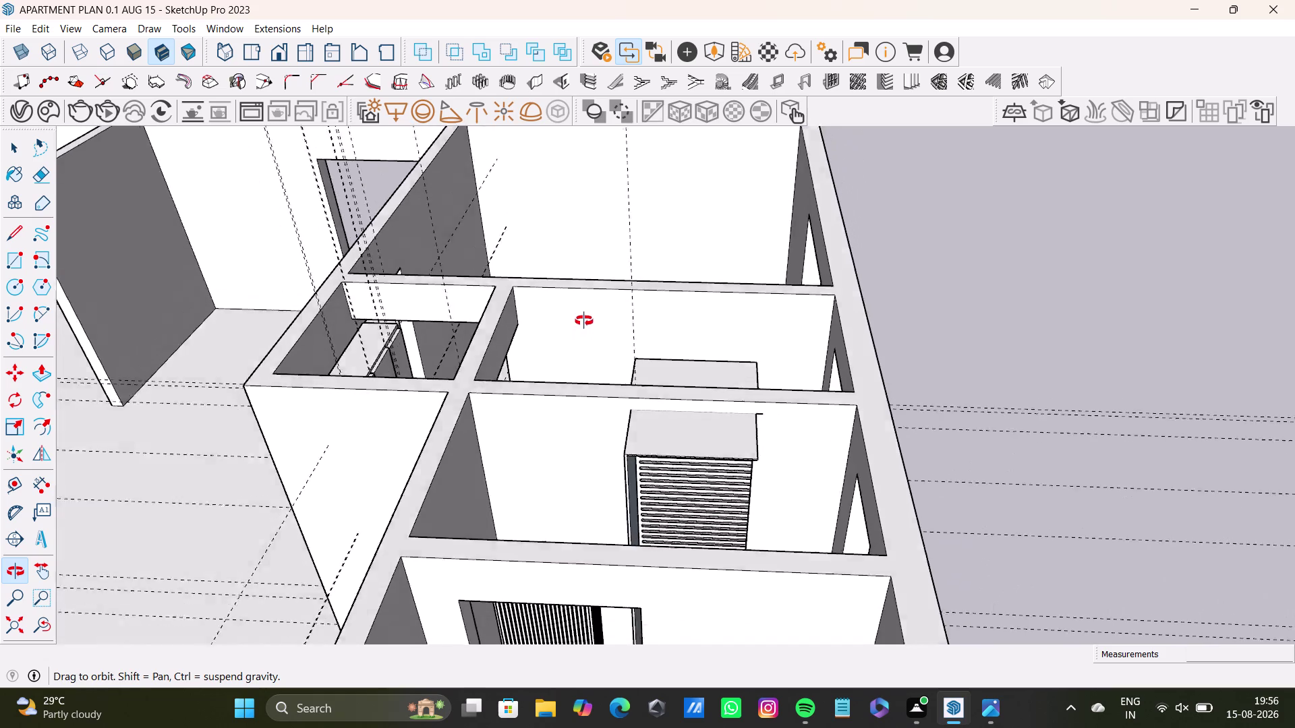
middle_drag(583, 323, 727, 354)
middle_drag(686, 468, 887, 472)
middle_drag(882, 470, 768, 408)
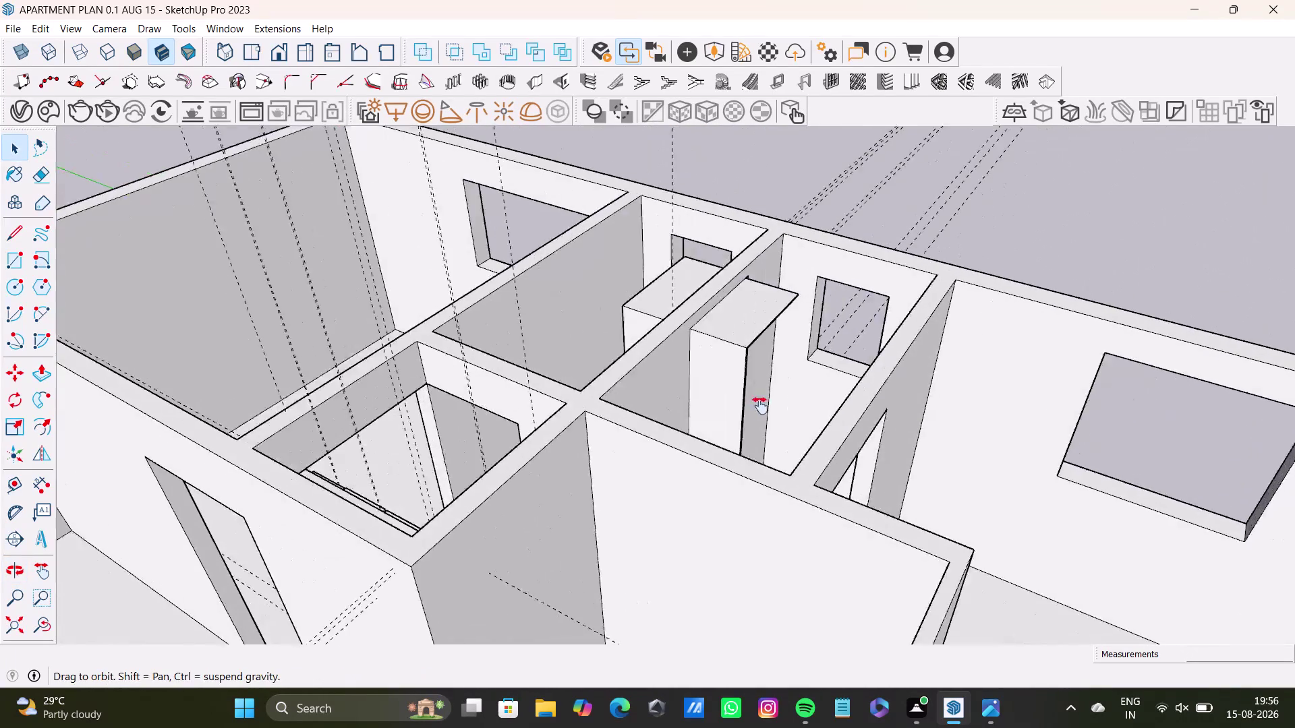
middle_drag(768, 409, 615, 388)
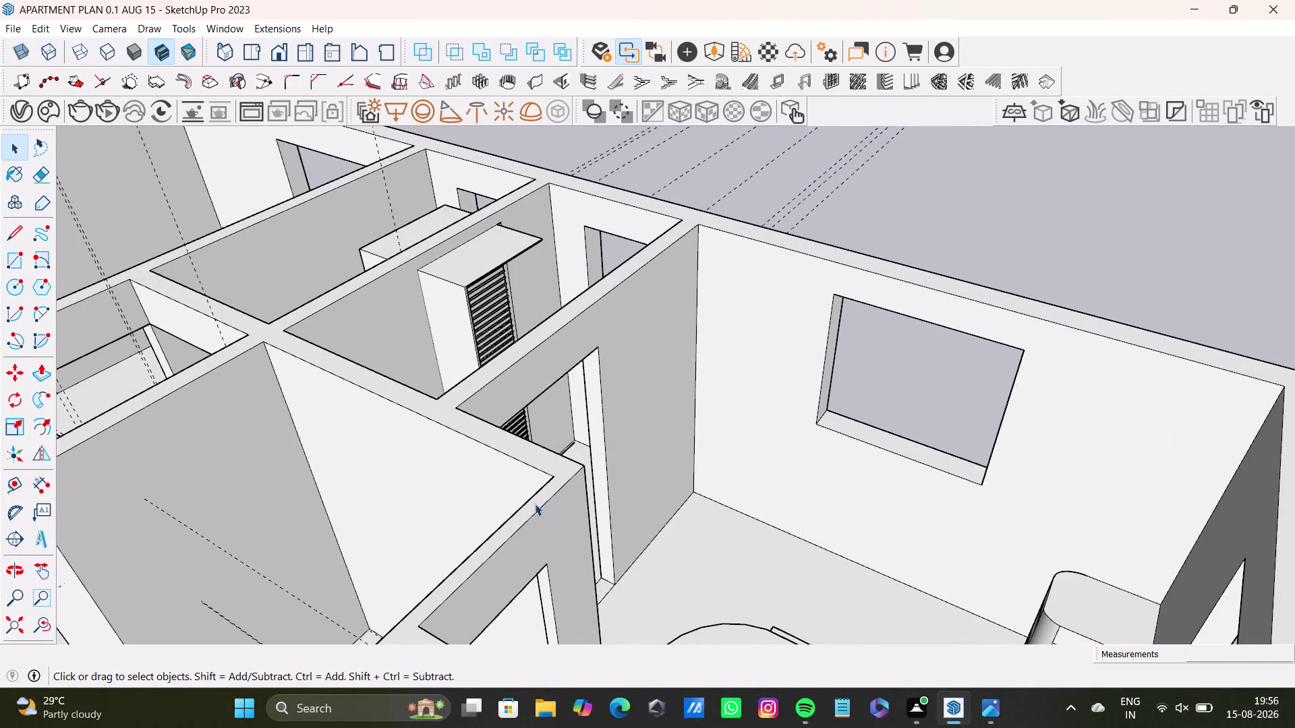